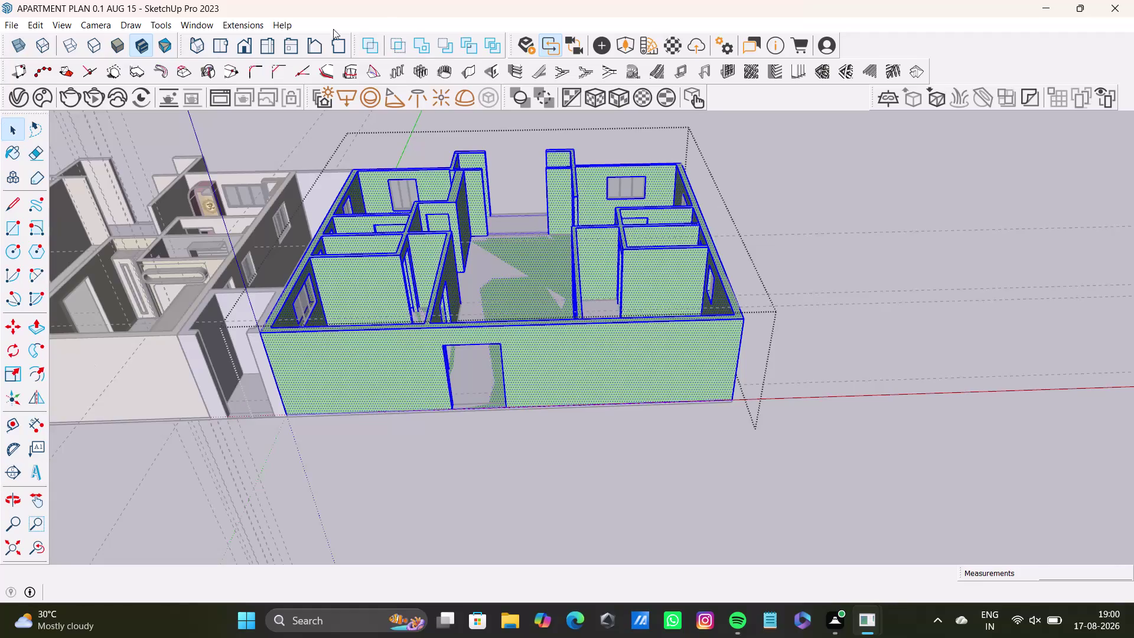
Move the walled duplicate level far right along the red axis, leaving the bare slab behind.
scroll(down, 3)
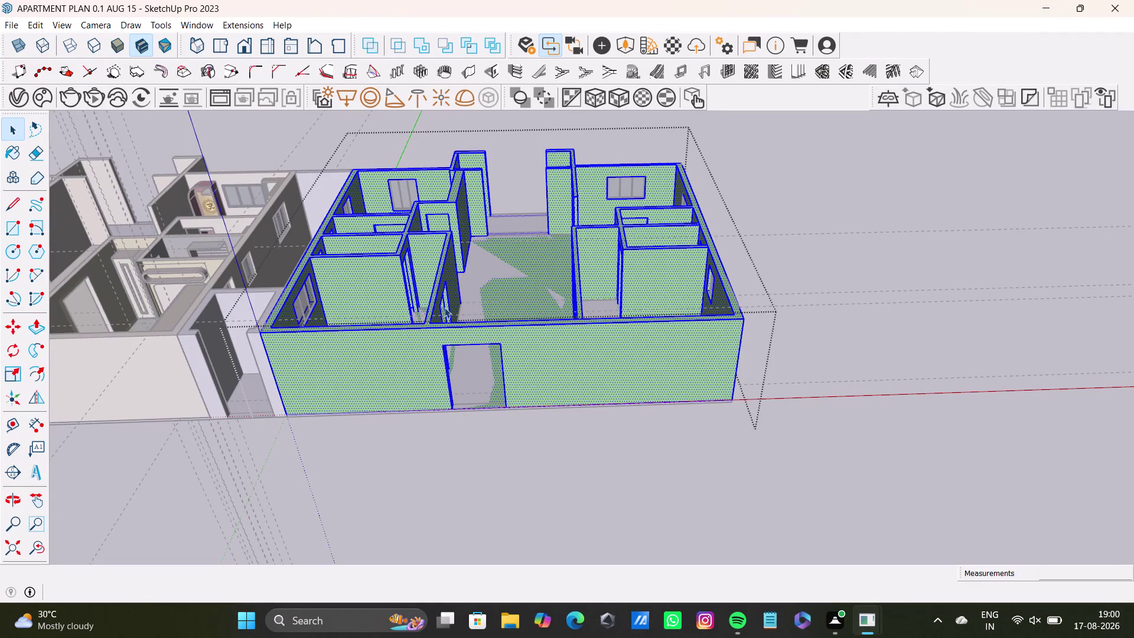
scroll(down, 3)
middle_drag(443, 325, 527, 407)
middle_drag(536, 396, 525, 471)
key(m)
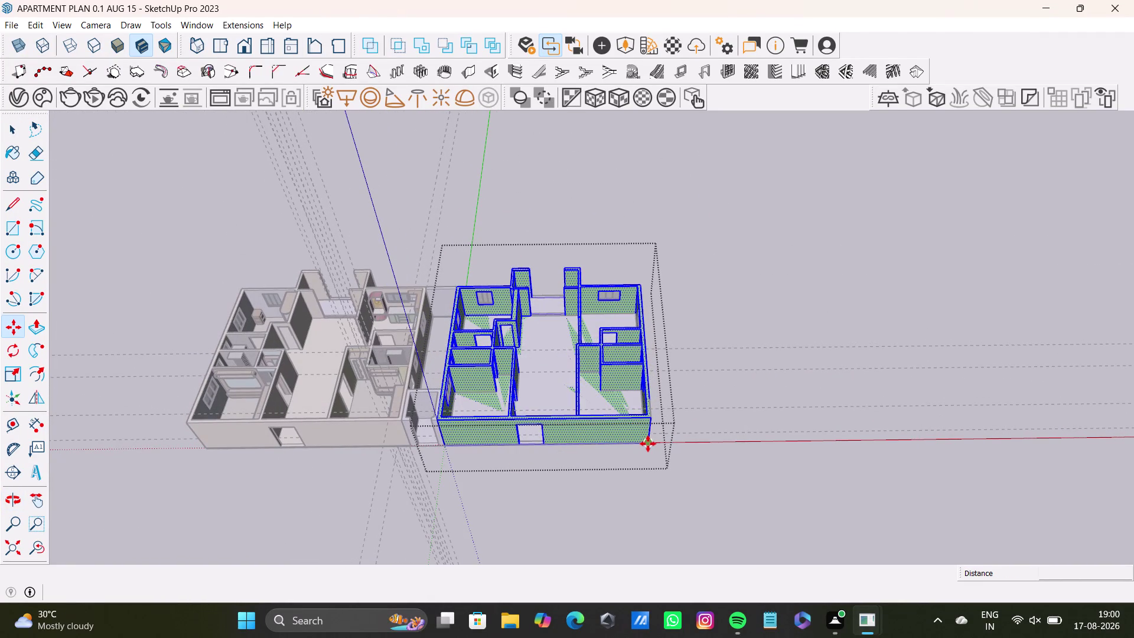
click(648, 443)
click(1023, 425)
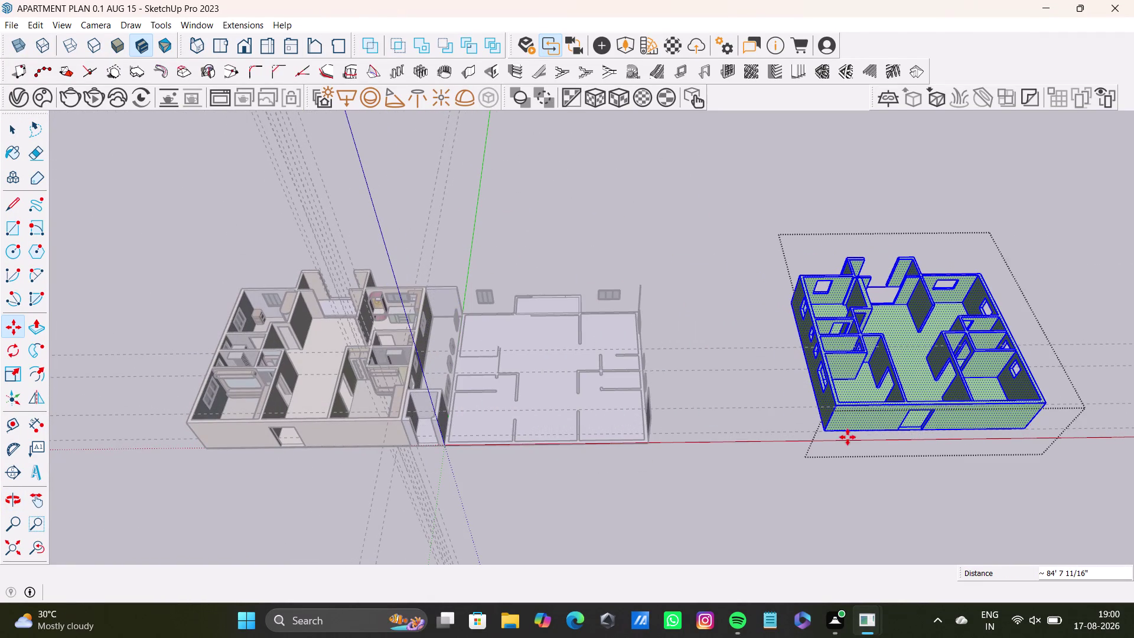
key(space)
scroll(up, 3)
middle_drag(731, 396, 625, 278)
key(space)
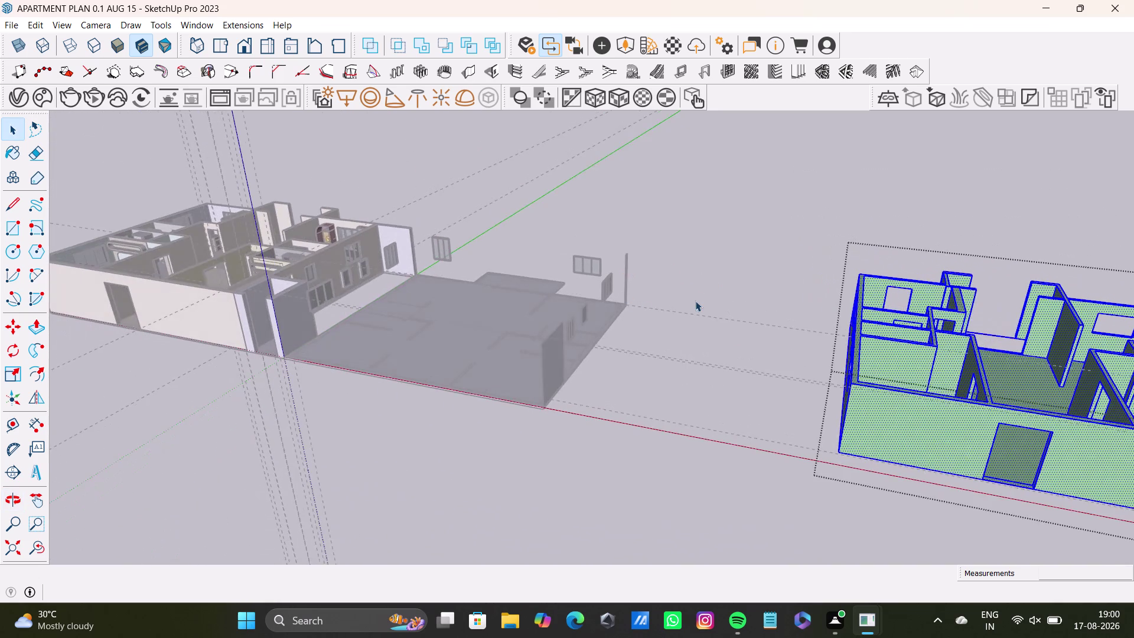
Zoom in on the leftover slab and open its group for editing.
click(695, 301)
scroll(up, 3)
middle_drag(648, 360, 783, 378)
scroll(up, 3)
middle_drag(405, 318, 462, 386)
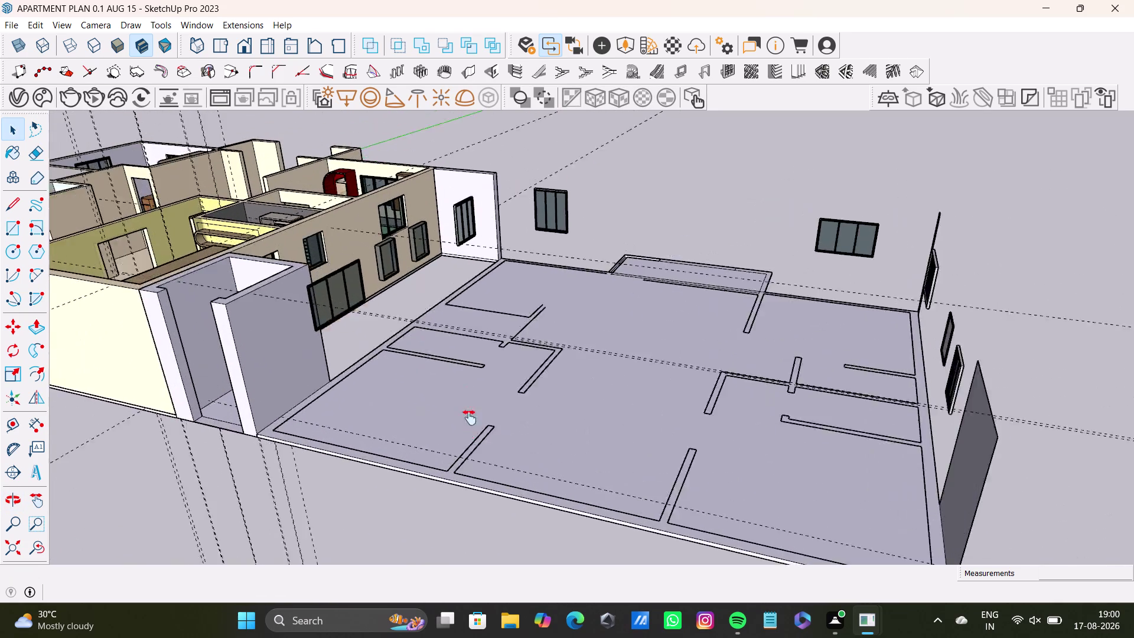
middle_drag(462, 386, 472, 438)
click(359, 364)
double_click(359, 363)
double_click(359, 363)
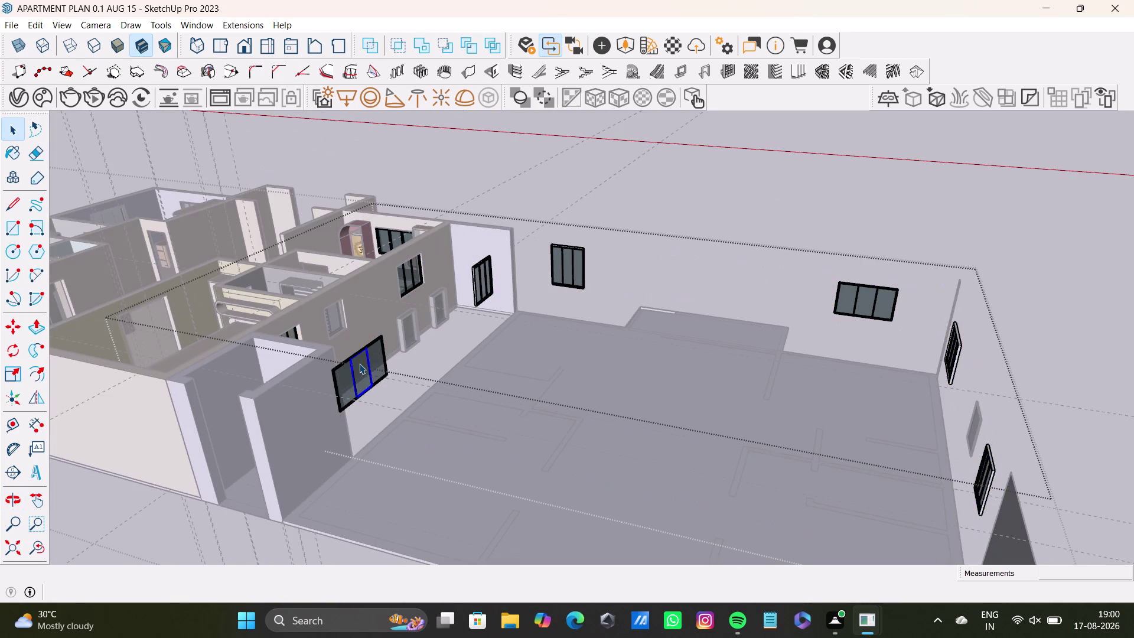
Window-select the stray windows along the wall, including a second stray window.
drag(335, 348, 412, 418)
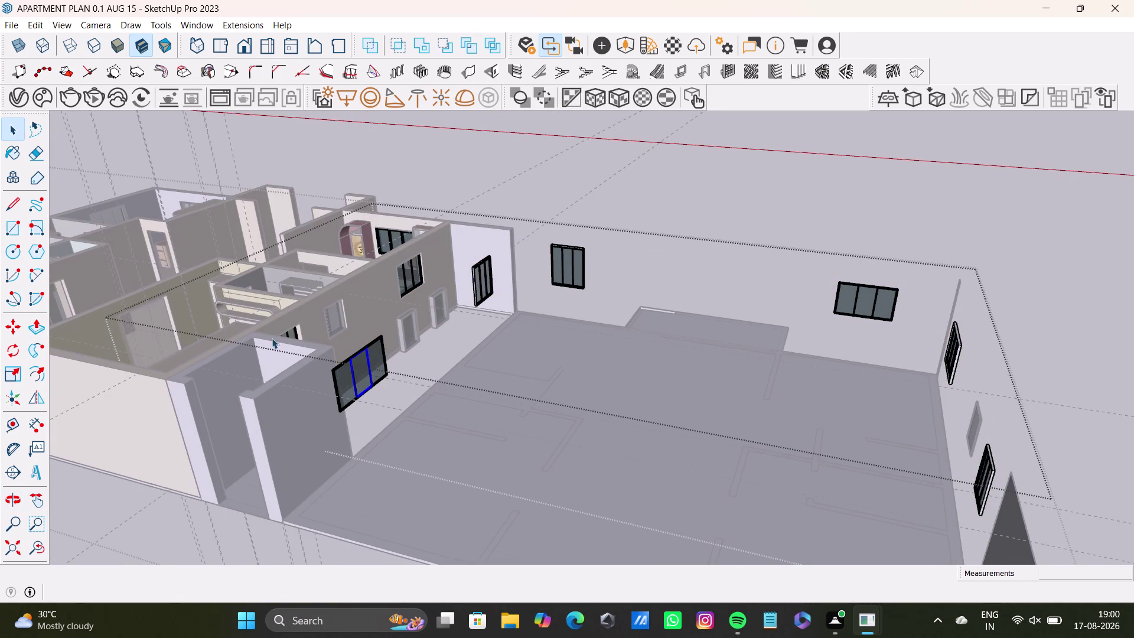
drag(273, 337, 488, 455)
scroll(up, 3)
middle_drag(484, 395, 274, 460)
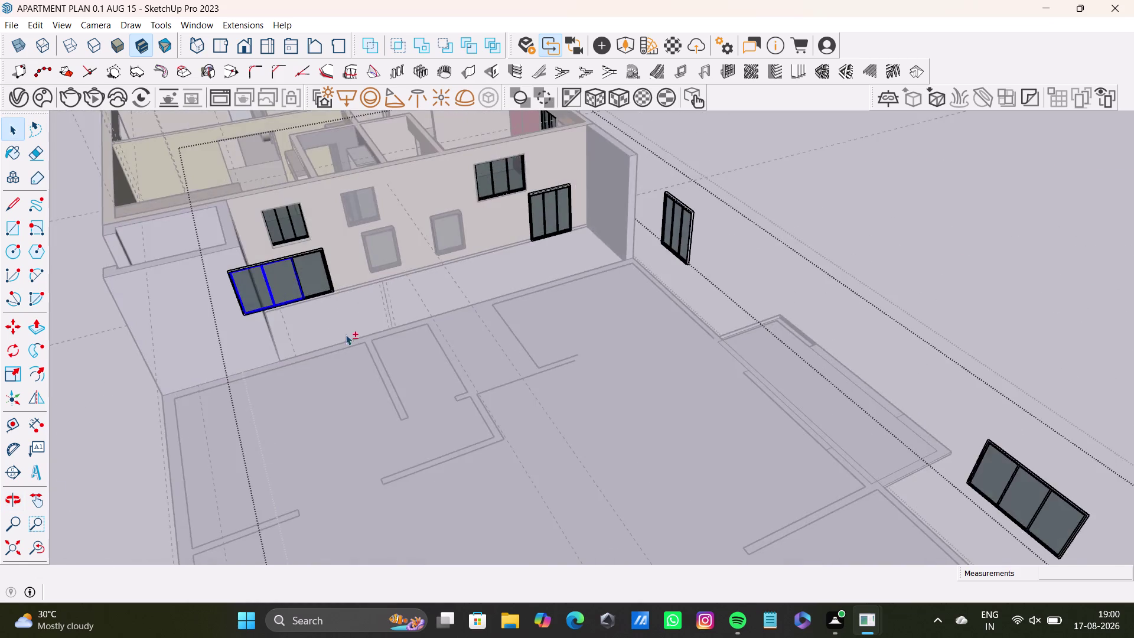
middle_drag(346, 334, 449, 428)
middle_drag(481, 441, 329, 437)
drag(236, 258, 431, 408)
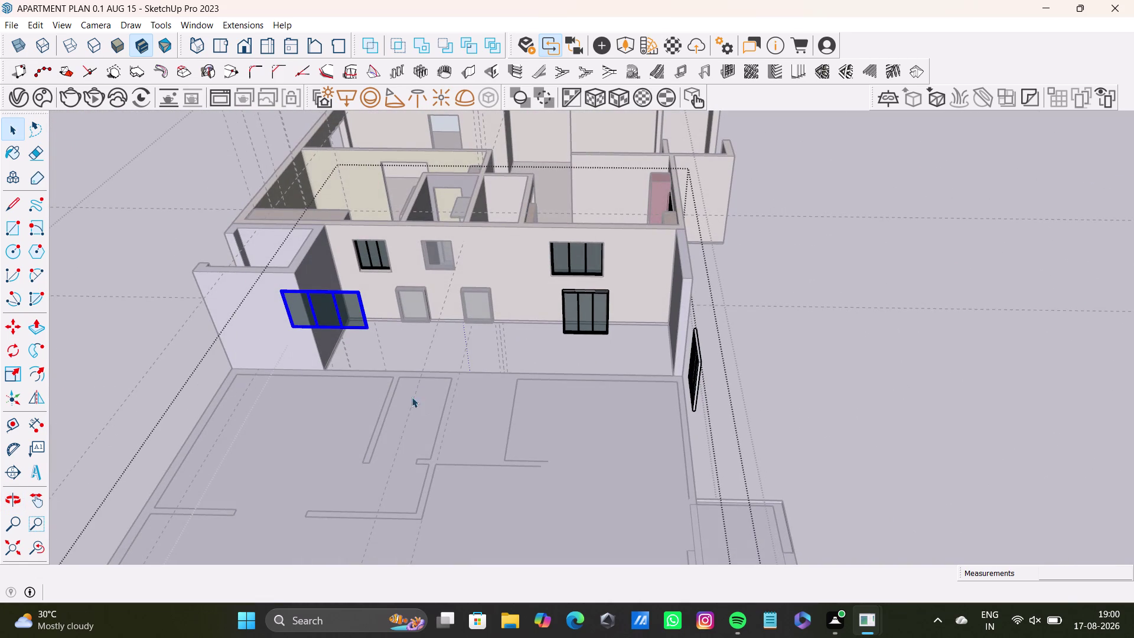
scroll(up, 3)
drag(559, 270, 725, 423)
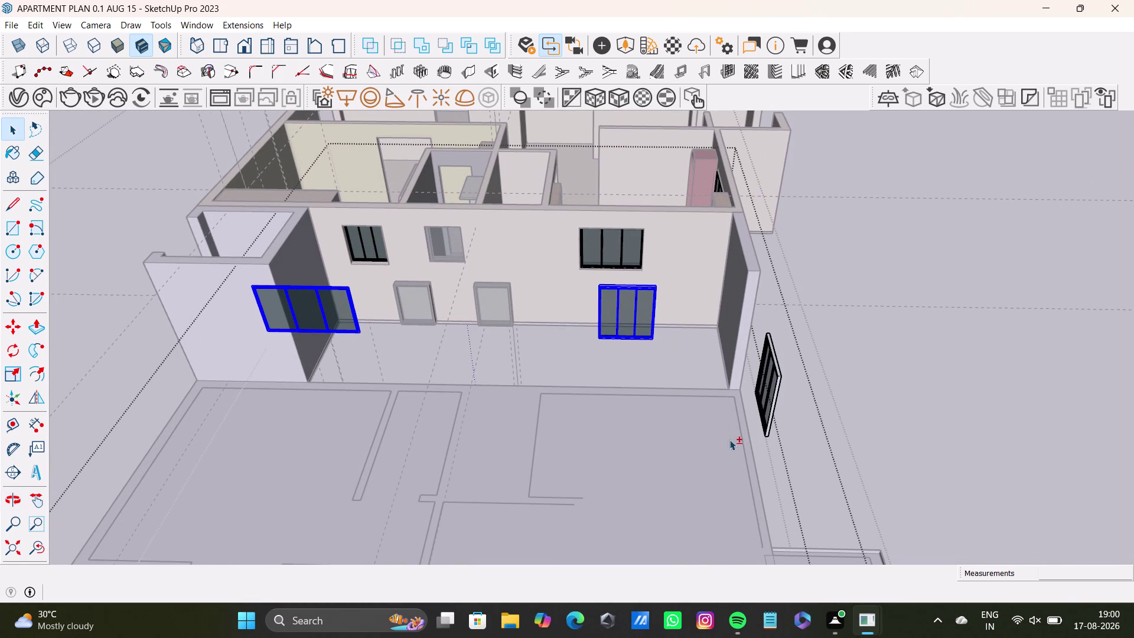
Add the windows along the slab's side edge and far corner to the selection.
middle_drag(692, 475, 958, 497)
middle_drag(826, 418, 652, 528)
drag(643, 313, 659, 400)
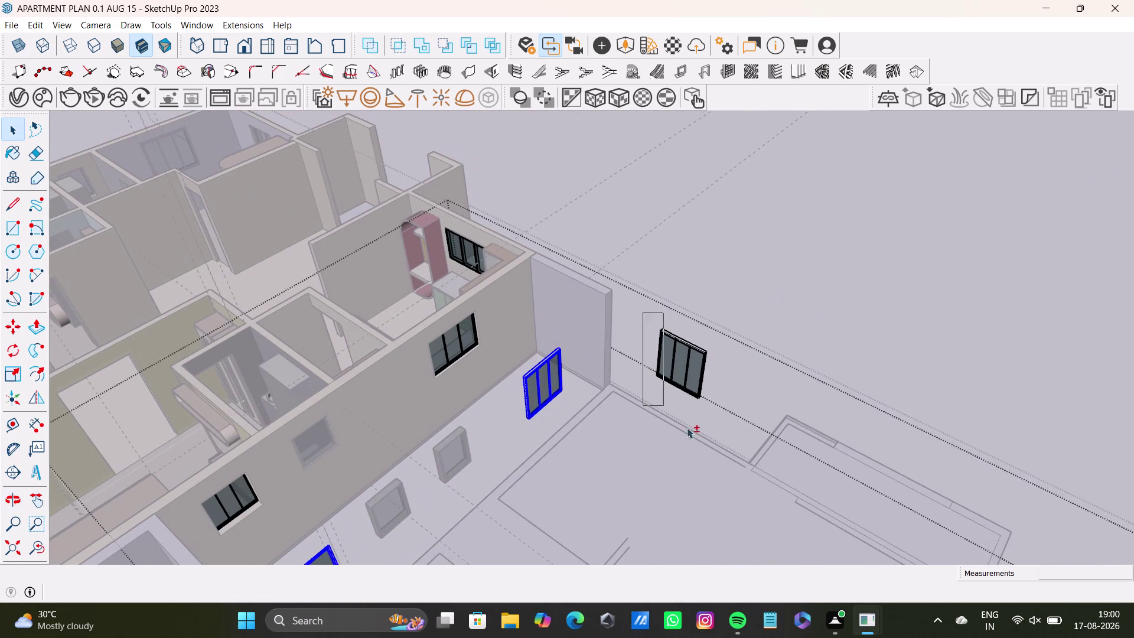
drag(659, 400, 759, 466)
middle_drag(671, 435, 669, 334)
scroll(down, 3)
middle_drag(671, 367, 478, 315)
middle_drag(468, 348, 728, 442)
scroll(up, 3)
middle_drag(781, 368, 667, 371)
drag(632, 257, 808, 393)
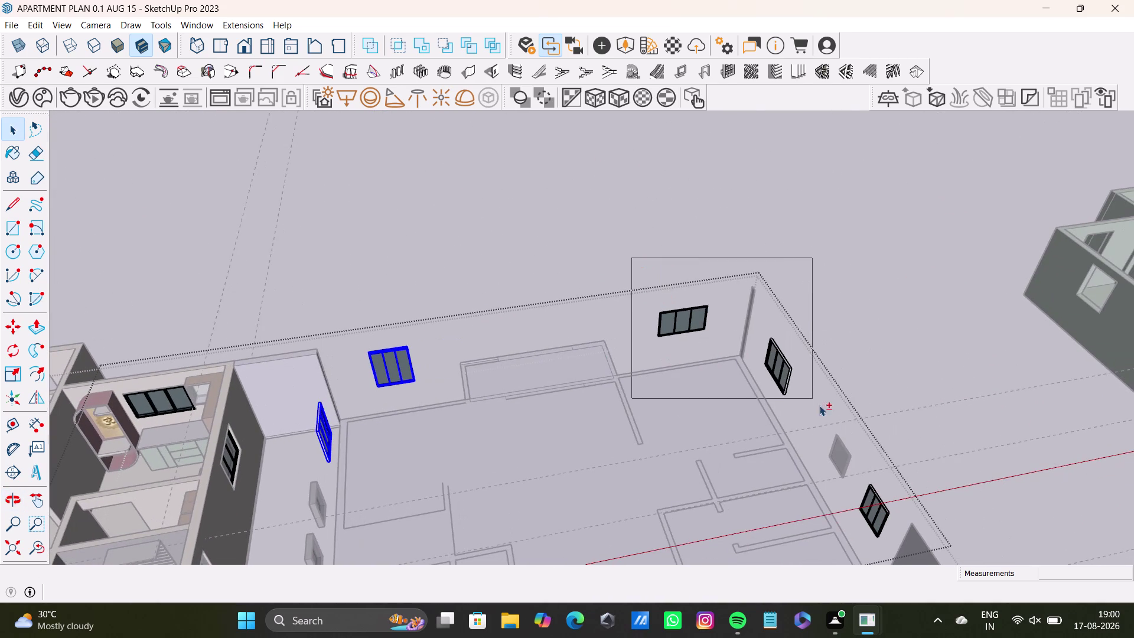
drag(808, 393, 837, 443)
Add the window near the right wall panel and delete all selected windows.
scroll(up, 3)
middle_drag(785, 413, 633, 276)
scroll(down, 3)
drag(654, 294, 755, 400)
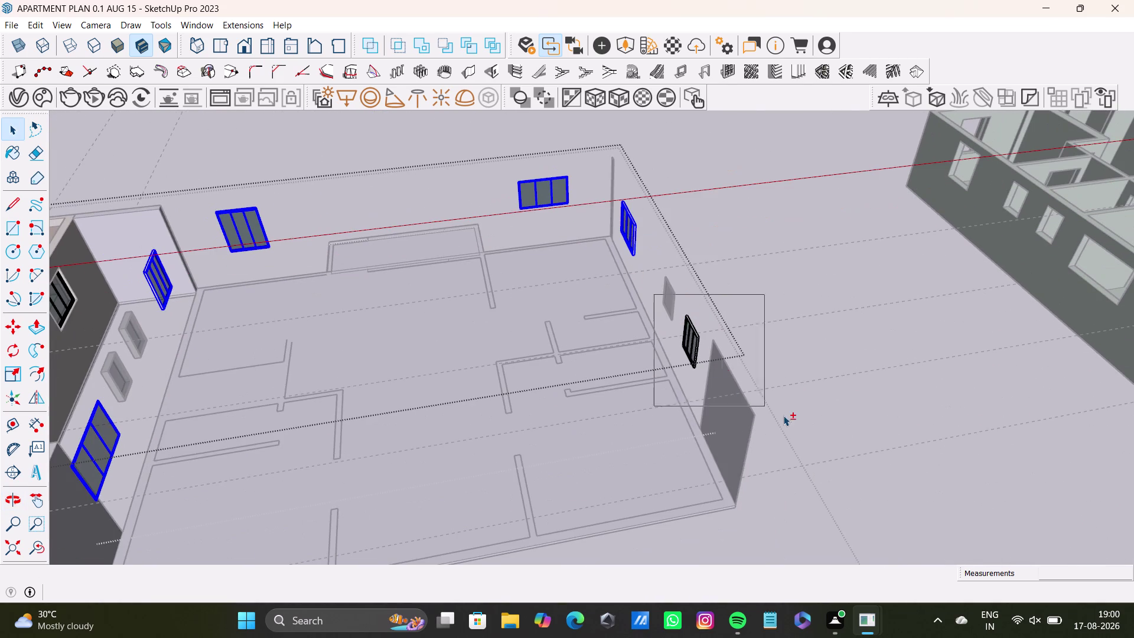
drag(755, 401, 783, 415)
key(Delete)
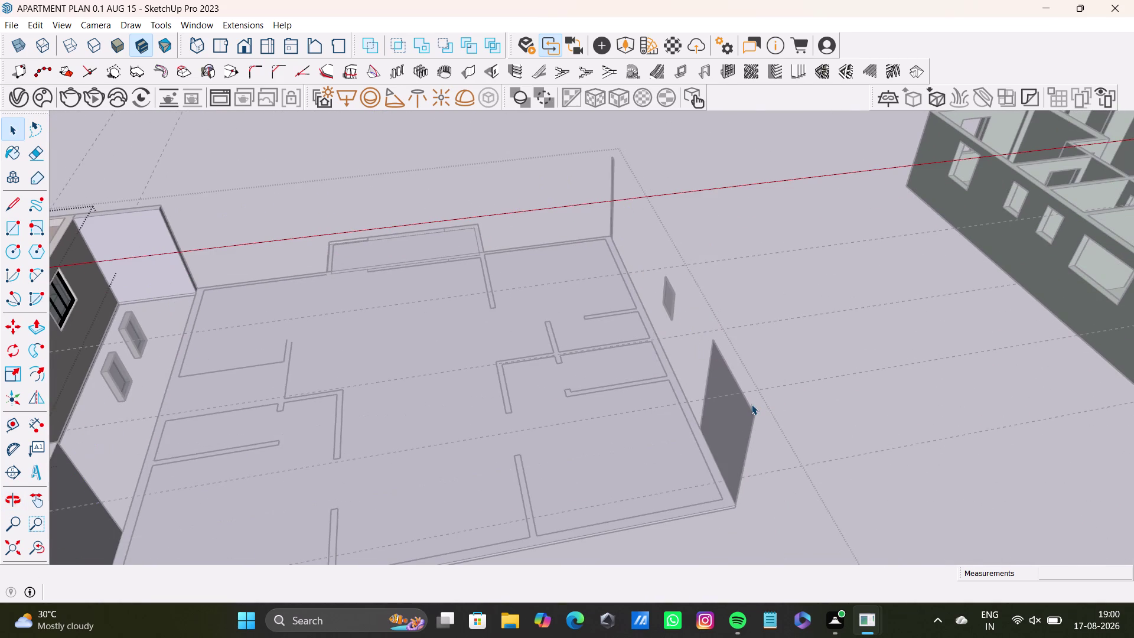
Orbit over the slab toward the back wall where two windows float.
scroll(down, 3)
key(space)
click(769, 338)
middle_drag(743, 391, 566, 434)
scroll(up, 3)
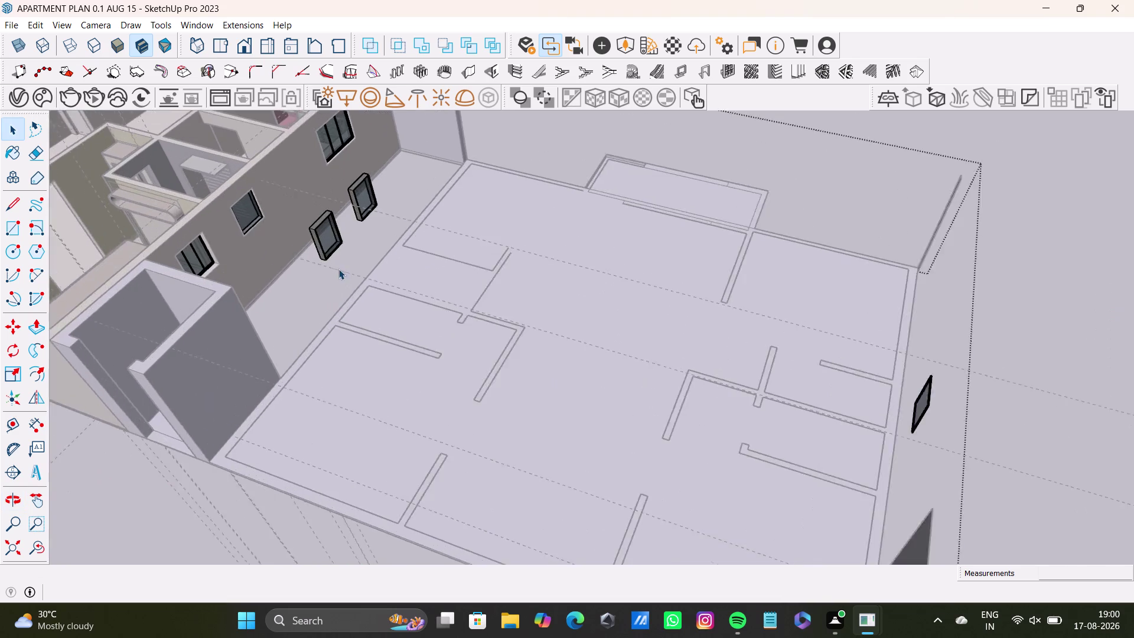
scroll(up, 3)
middle_drag(442, 282, 484, 365)
middle_drag(485, 365, 397, 390)
Select the two floating windows beside the back wall and delete them.
drag(352, 224, 347, 236)
middle_drag(431, 313, 431, 315)
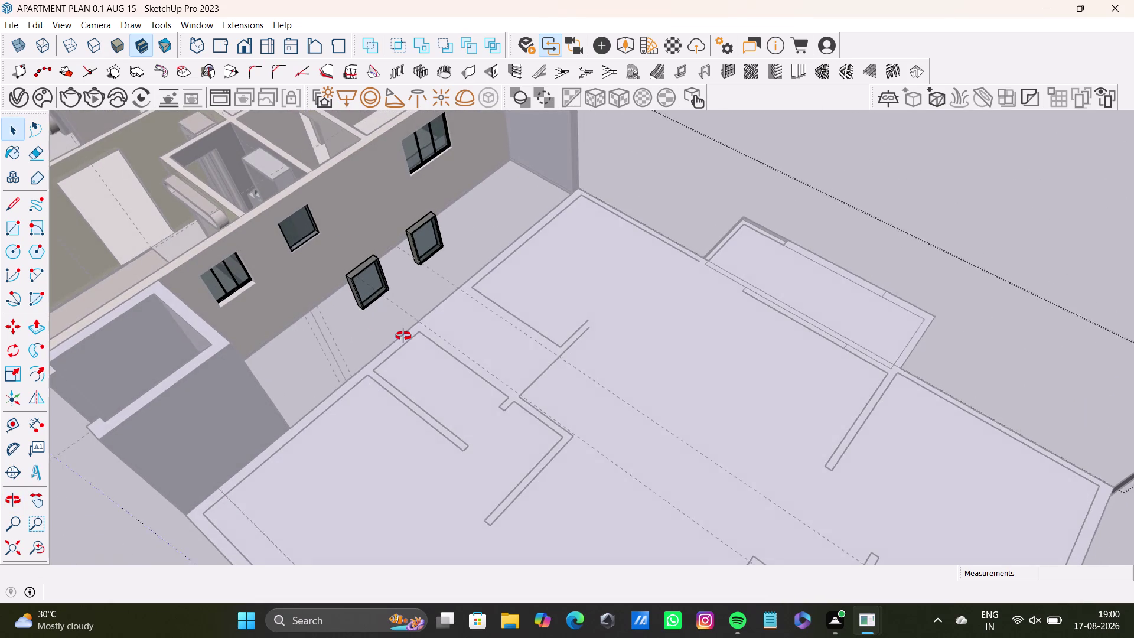
middle_drag(431, 315, 257, 298)
drag(321, 132, 563, 279)
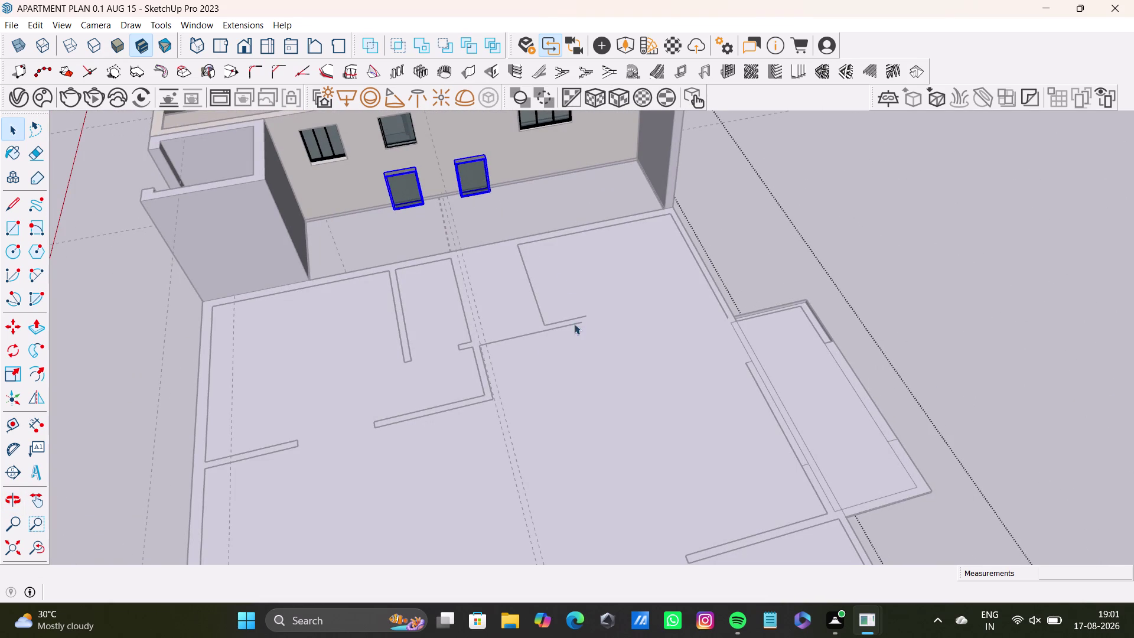
middle_drag(536, 346, 831, 380)
key(Delete)
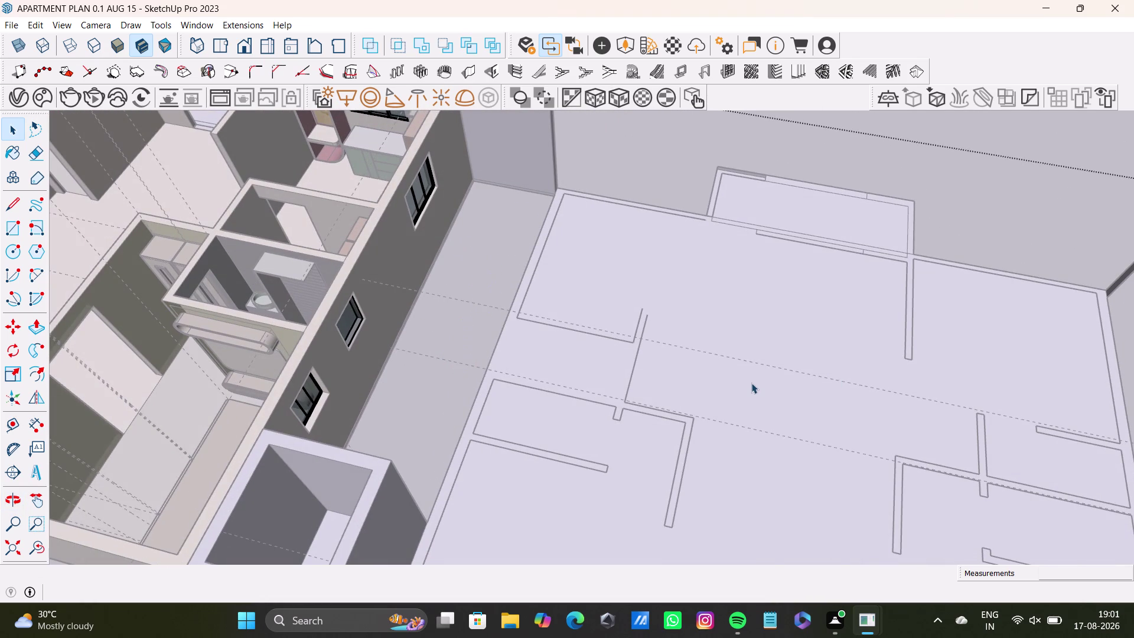
Zoom out to survey the whole slab and the remaining wall panels.
scroll(down, 3)
key(space)
click(734, 208)
scroll(up, 3)
middle_drag(719, 287, 573, 242)
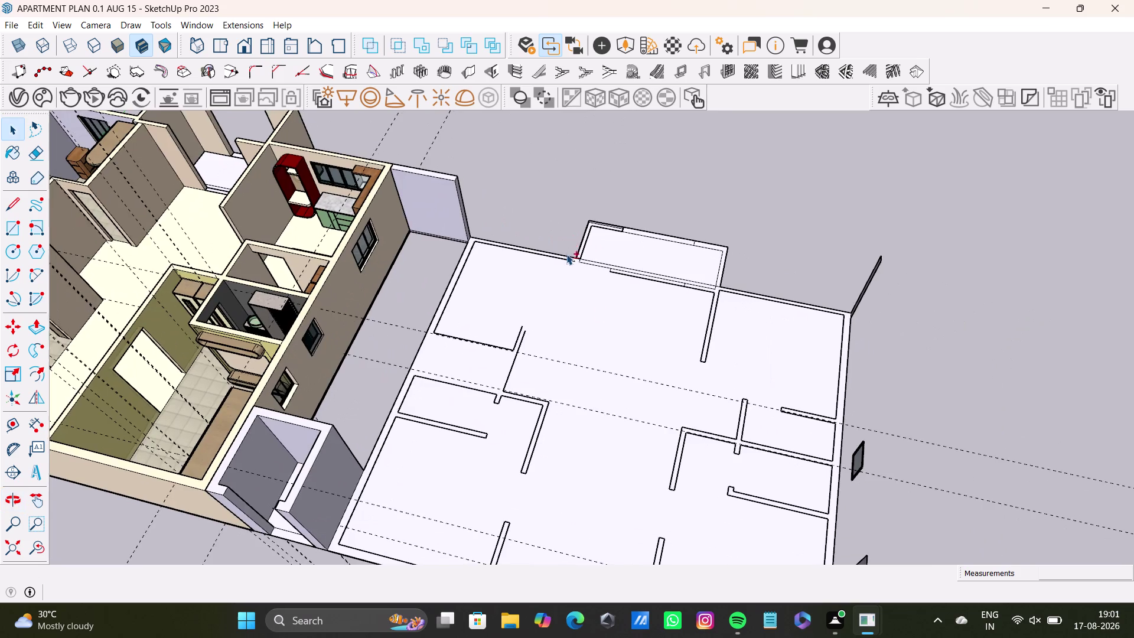
scroll(down, 3)
scroll(up, 3)
middle_drag(775, 326, 494, 246)
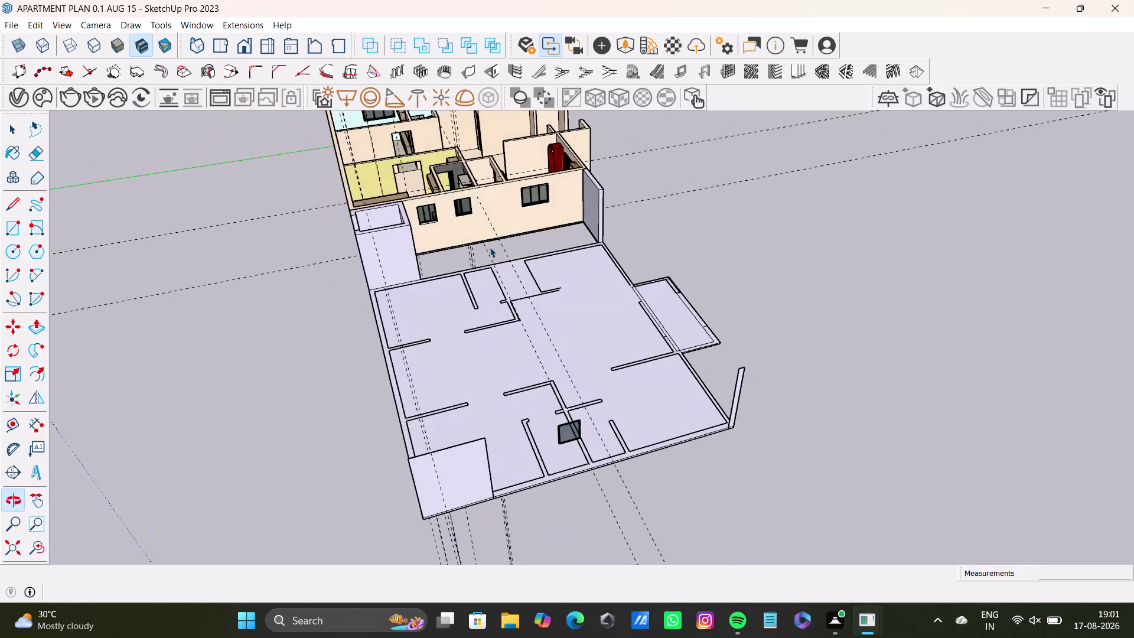
scroll(up, 3)
middle_drag(636, 431, 590, 380)
drag(448, 277, 657, 458)
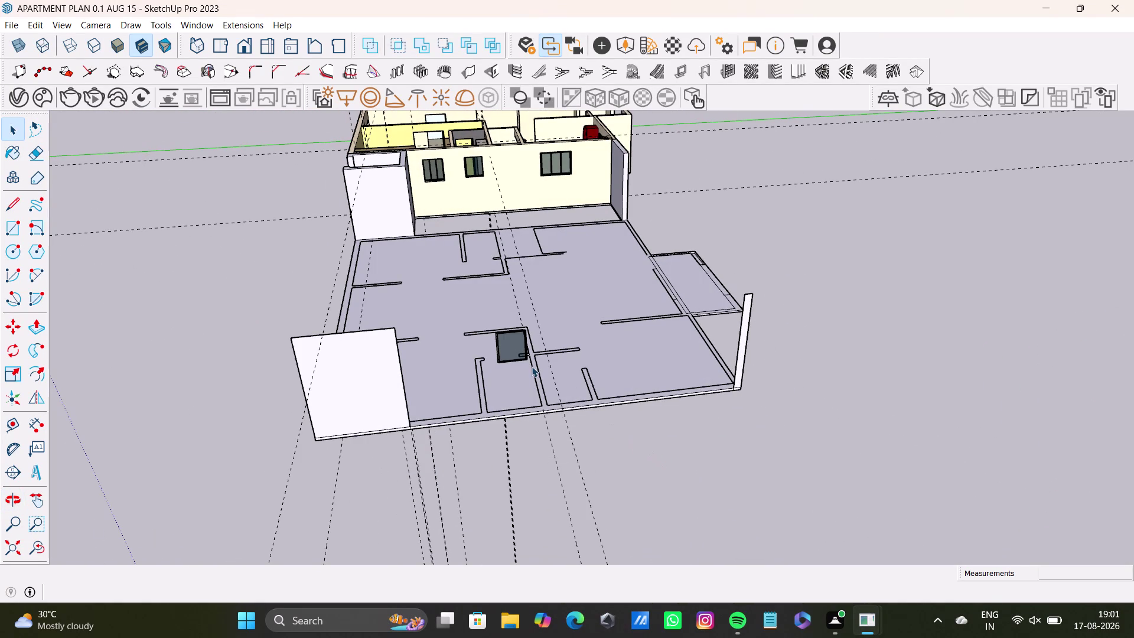
drag(477, 295, 577, 398)
middle_drag(568, 395, 755, 414)
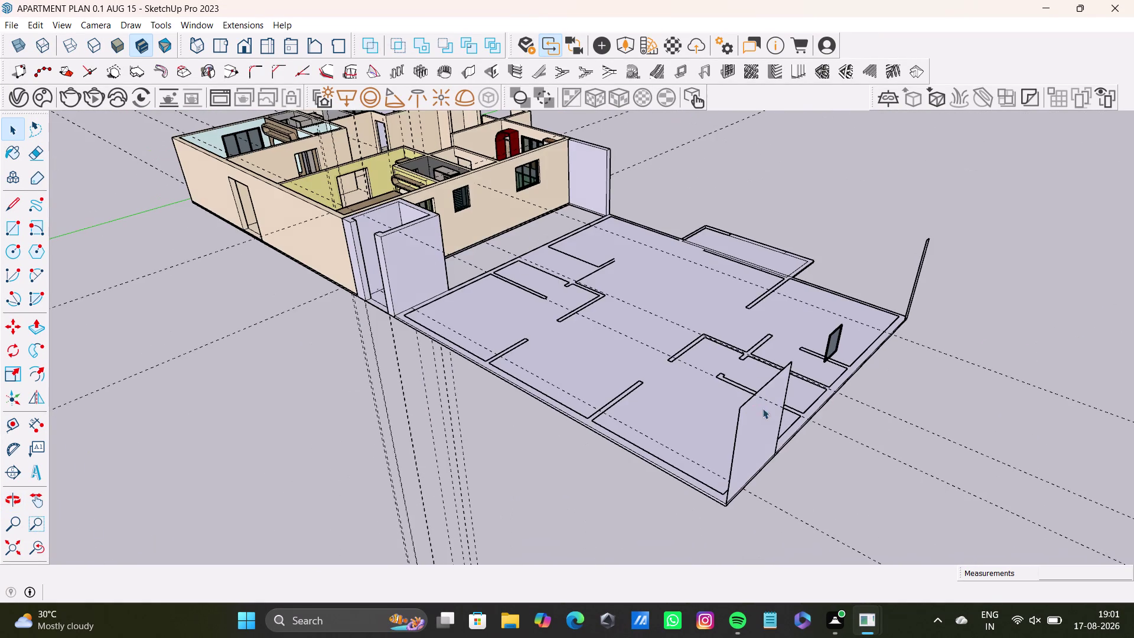
Reselect the duplicated slab group and view both levels side by side, then zoom in.
key(space)
click(1000, 389)
scroll(up, 3)
drag(780, 281, 867, 365)
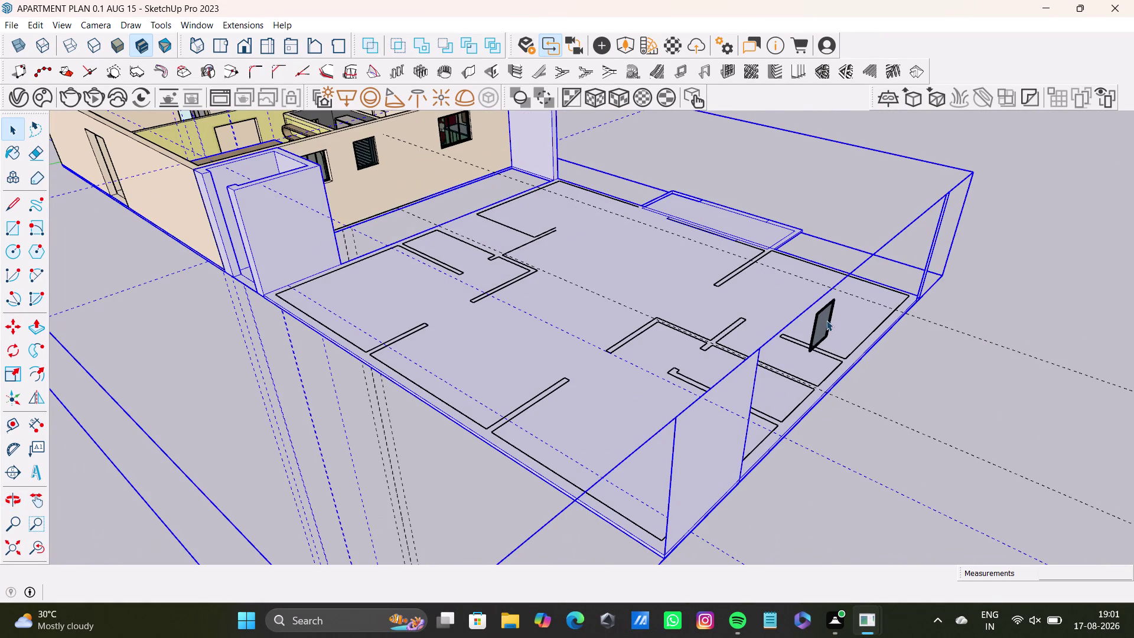
middle_drag(654, 406, 806, 513)
scroll(down, 3)
scroll(up, 3)
scroll(down, 3)
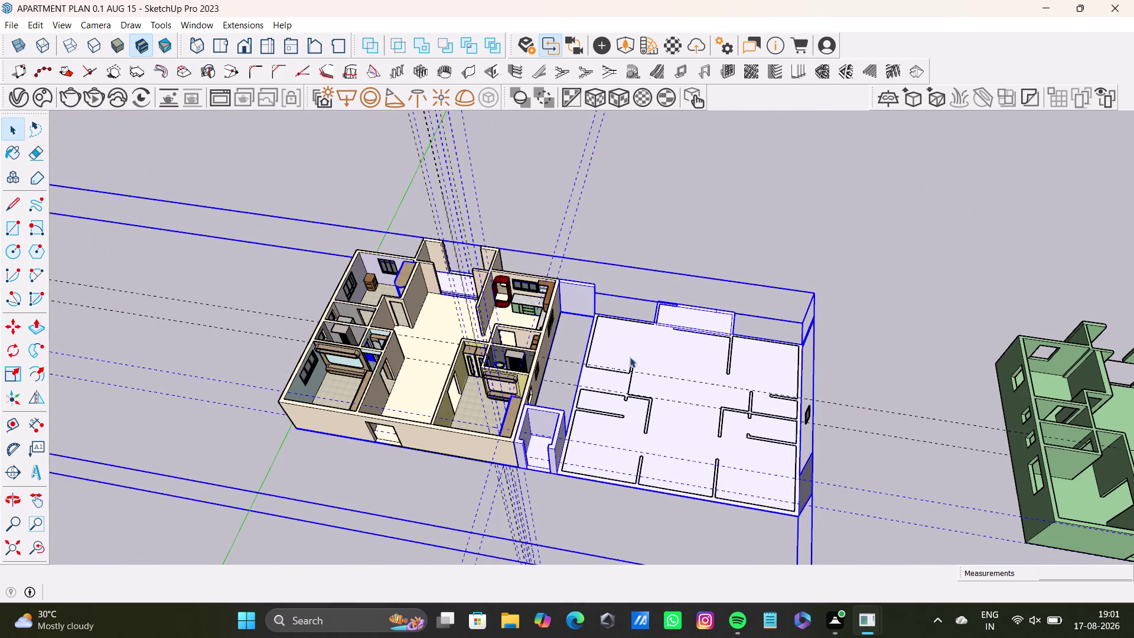
key(space)
click(633, 240)
scroll(up, 3)
middle_drag(627, 340, 598, 245)
Select pieces of the slab's floor face and edges and delete stray geometry.
triple_click(622, 264)
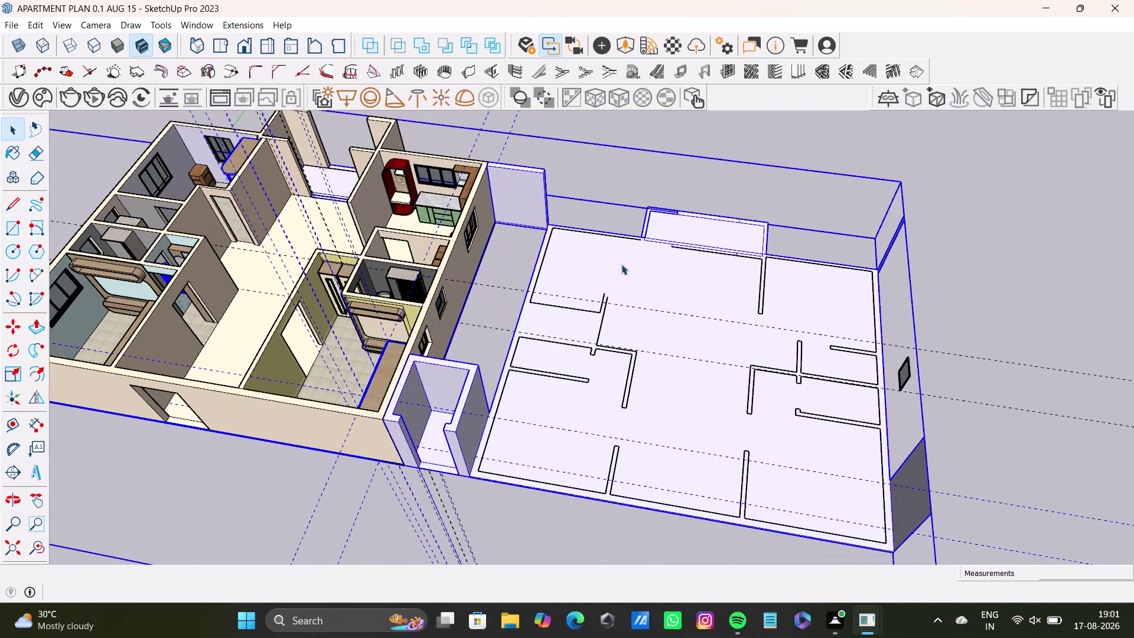
click(621, 264)
double_click(622, 273)
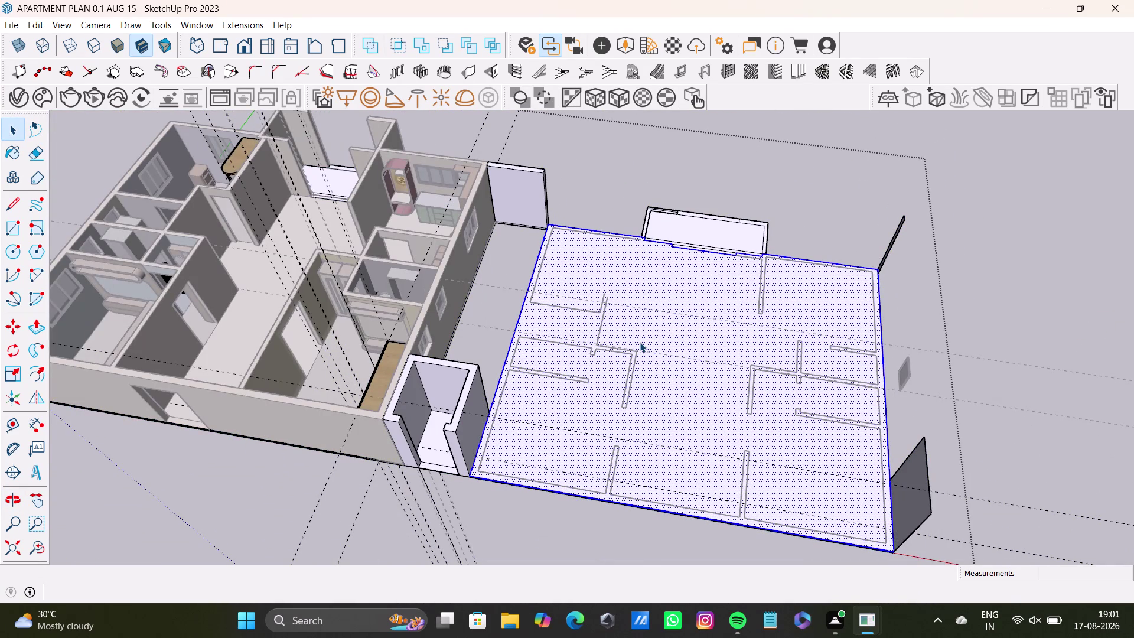
key(Delete)
click(639, 342)
click(667, 305)
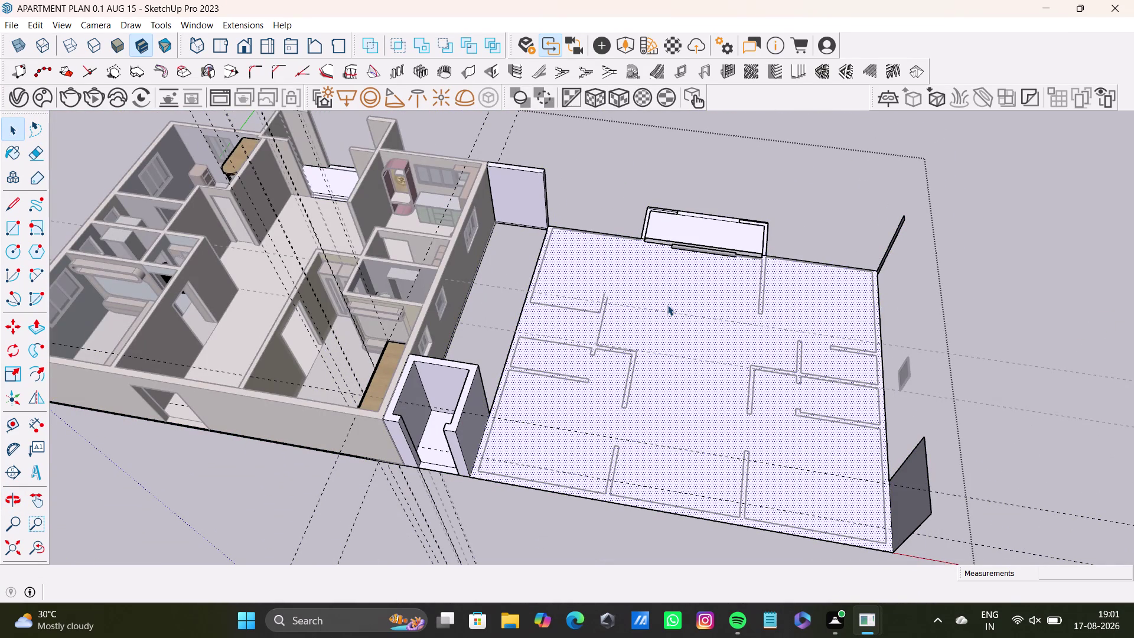
key(Delete)
key(Delete)
Delete the leftover back-wall window and the stray back-right wall edges.
click(665, 196)
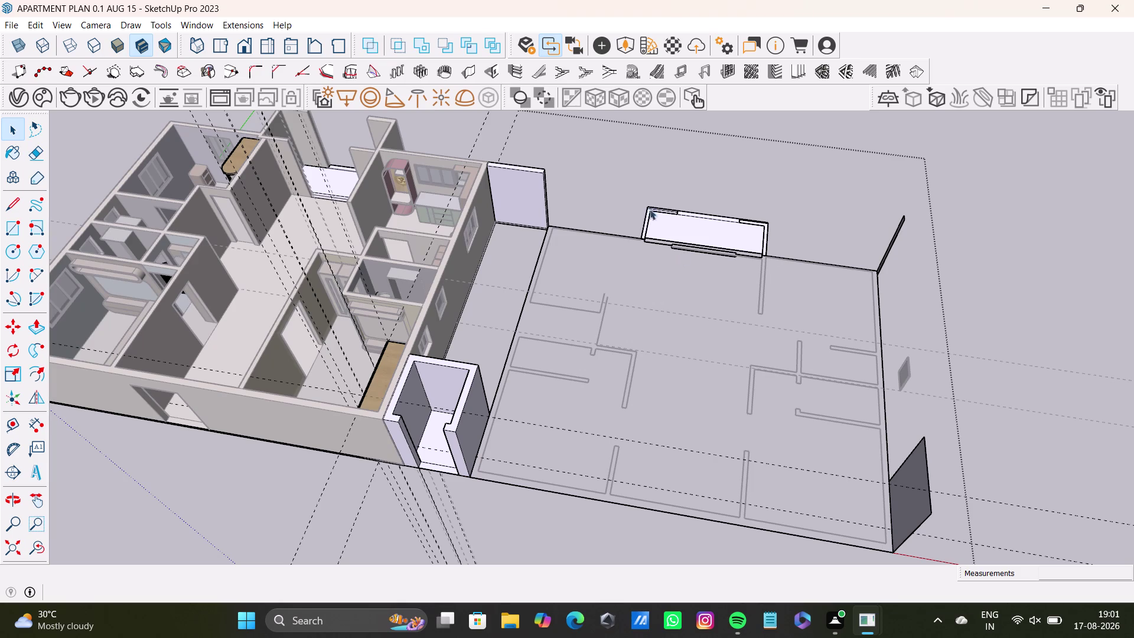
drag(581, 145, 848, 363)
key(Delete)
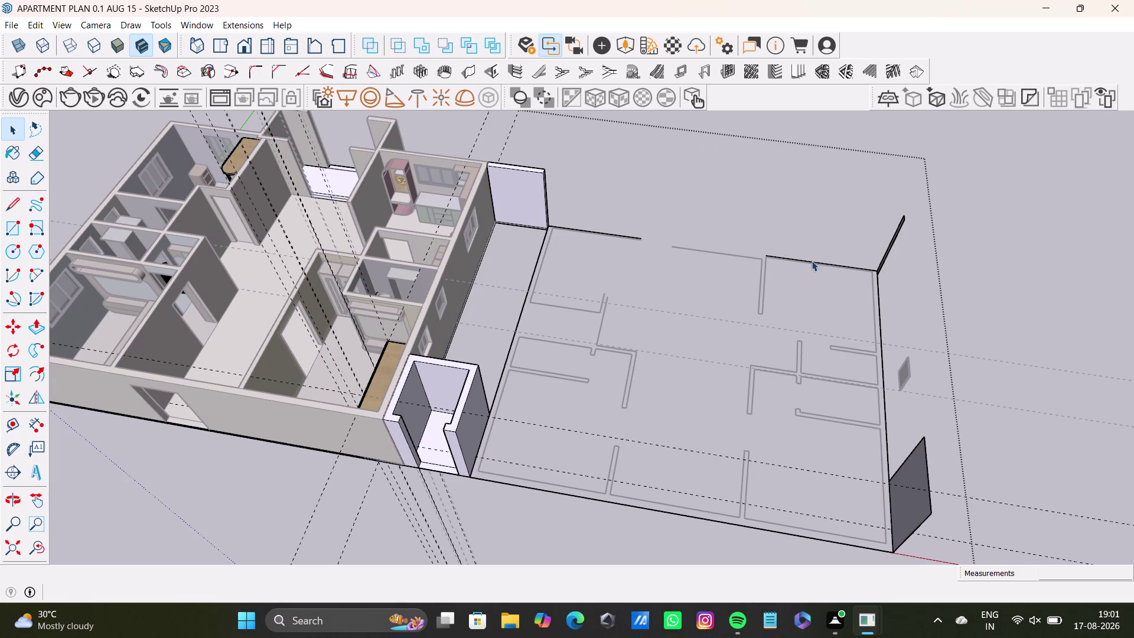
click(811, 261)
key(Delete)
drag(876, 209, 932, 353)
key(Delete)
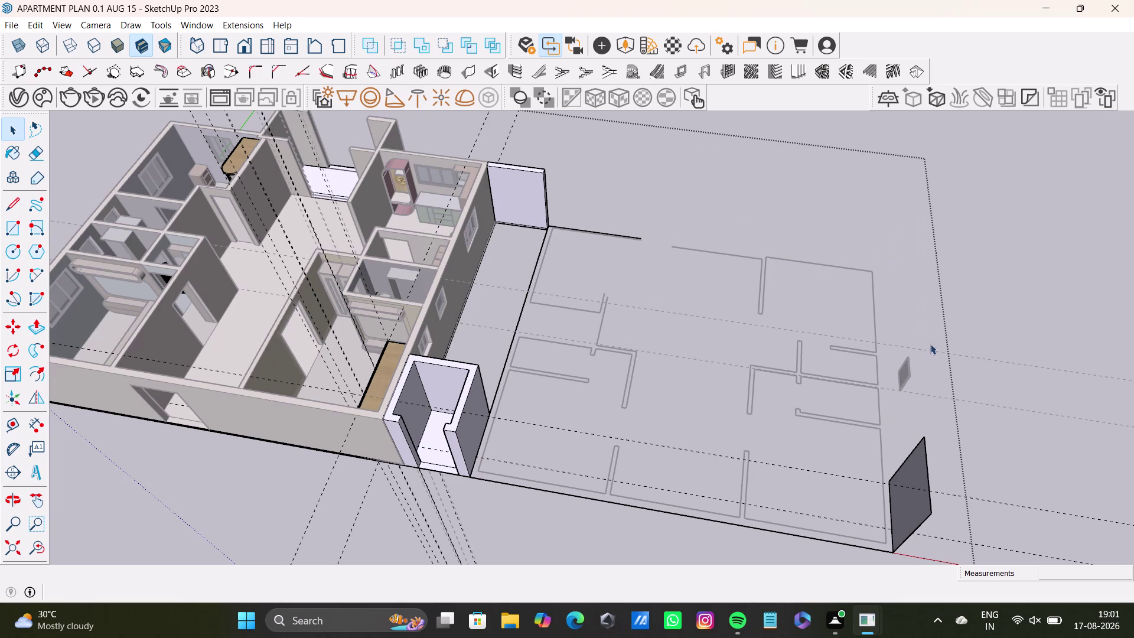
Orbit out to see both levels, then zoom back in on the duplicated level.
middle_drag(538, 374, 516, 396)
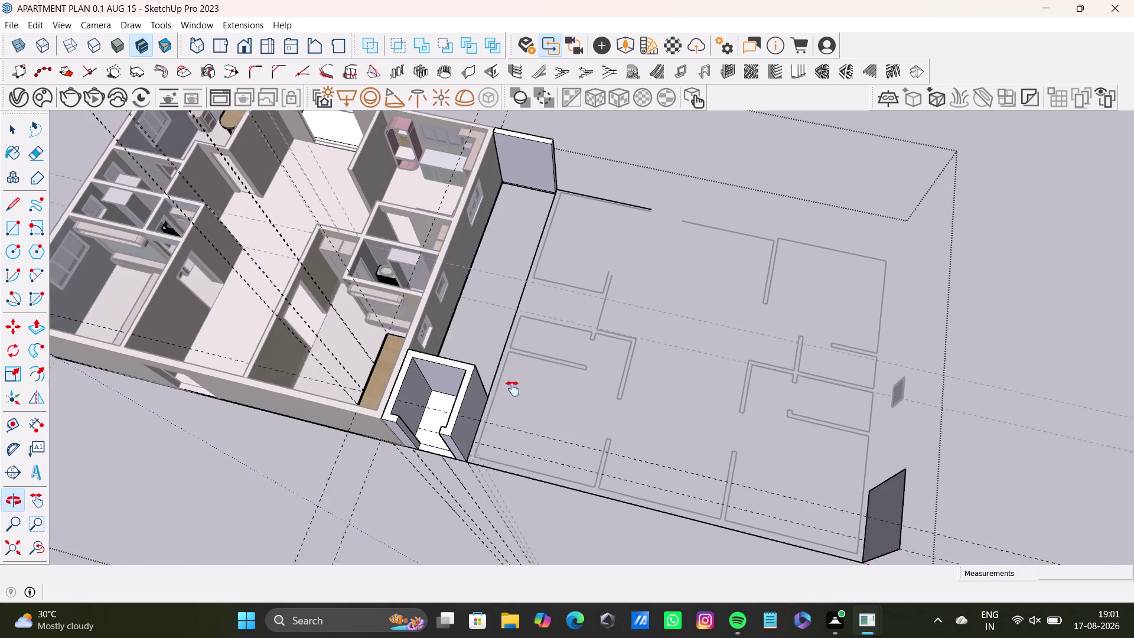
middle_drag(516, 396, 488, 368)
click(467, 309)
click(470, 314)
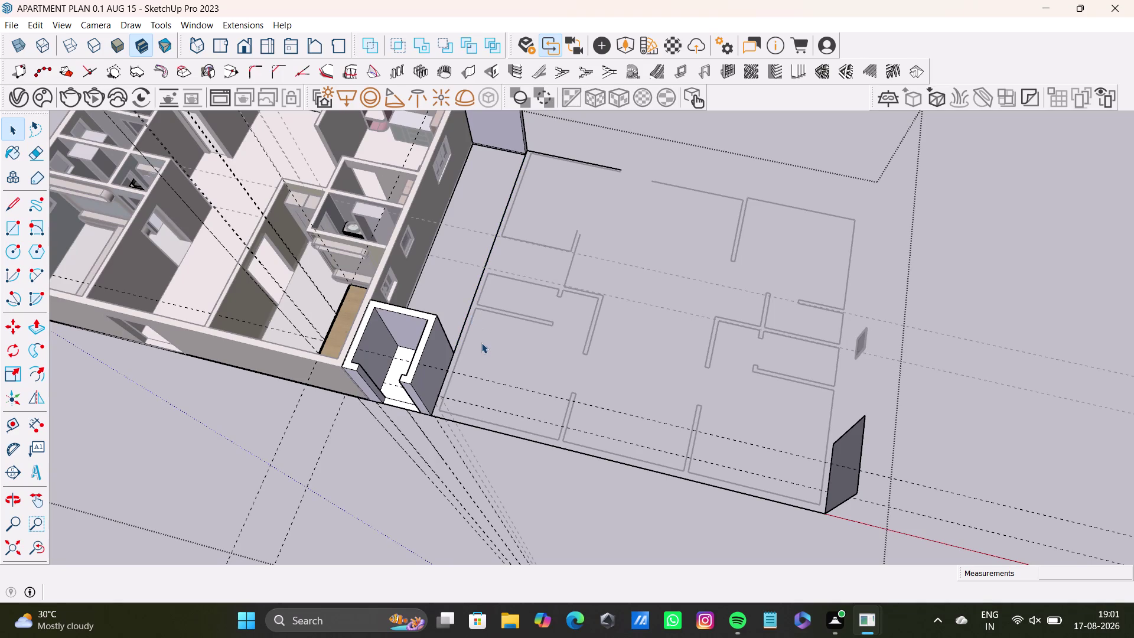
scroll(down, 3)
middle_drag(500, 348, 586, 321)
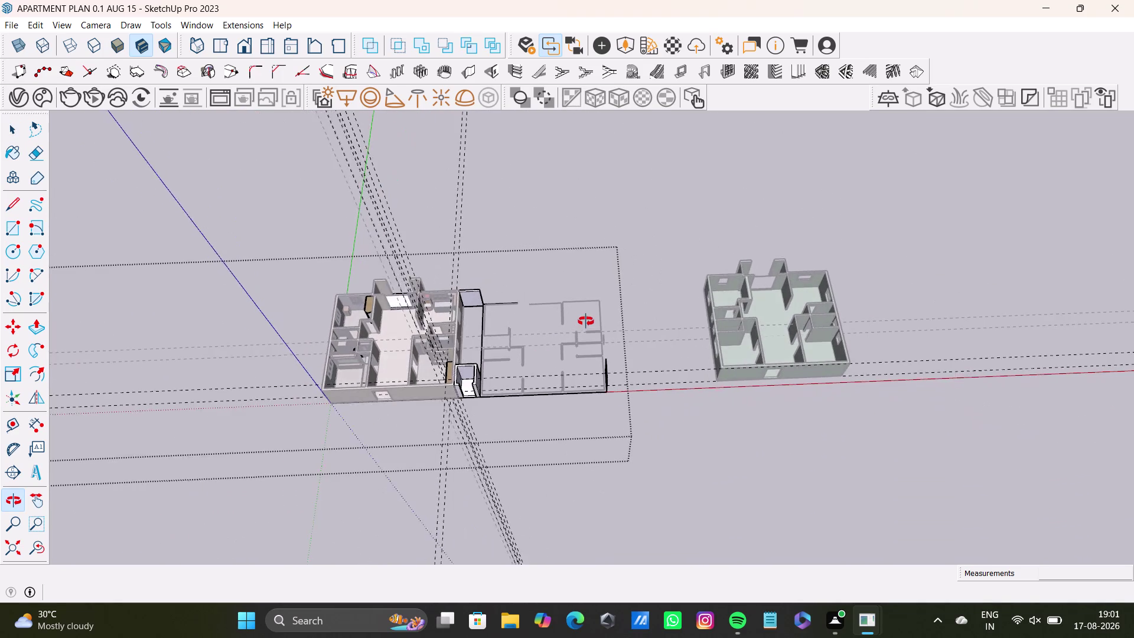
middle_drag(586, 322, 567, 368)
scroll(up, 3)
scroll(up, 3)
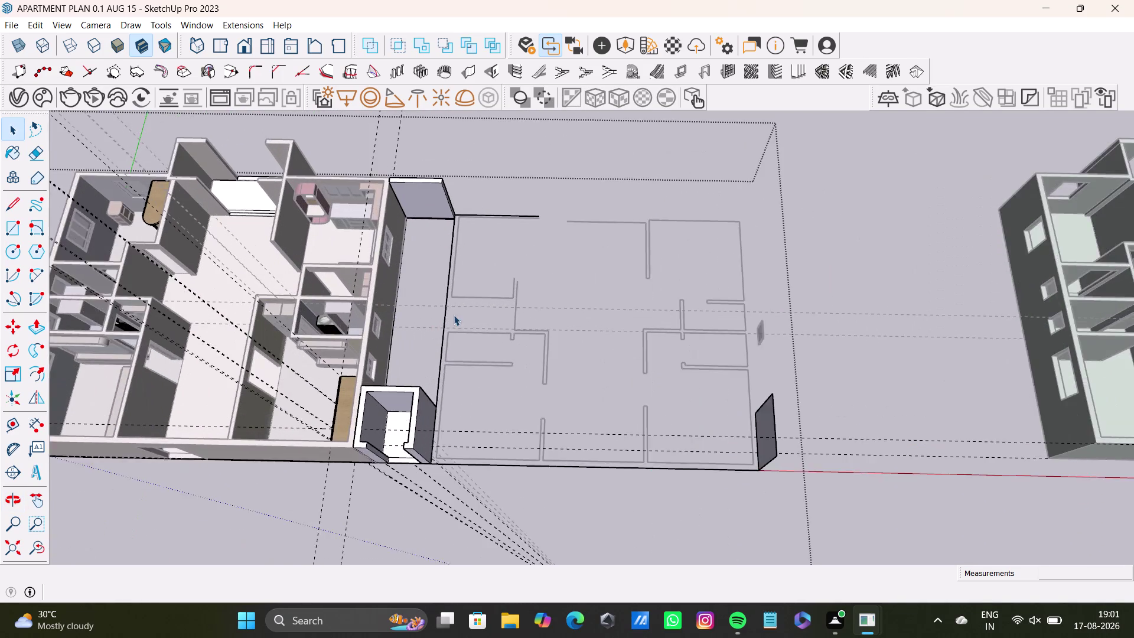
scroll(up, 3)
Delete the slab's left outline edge and short top-left back edge, then exit the group.
click(440, 323)
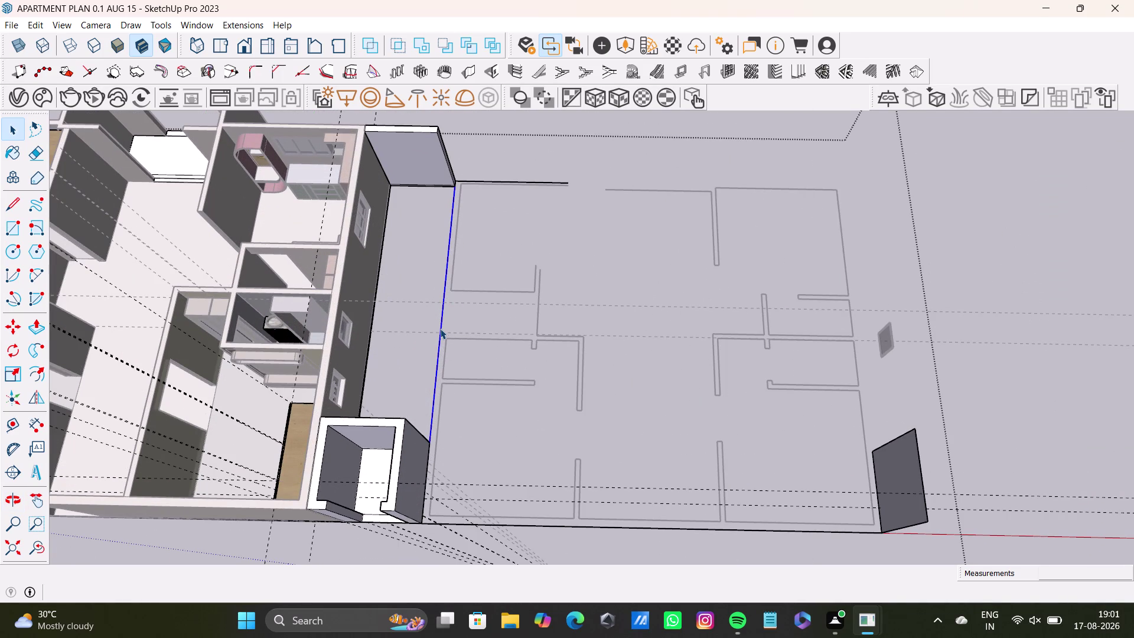
key(Delete)
click(514, 181)
key(Delete)
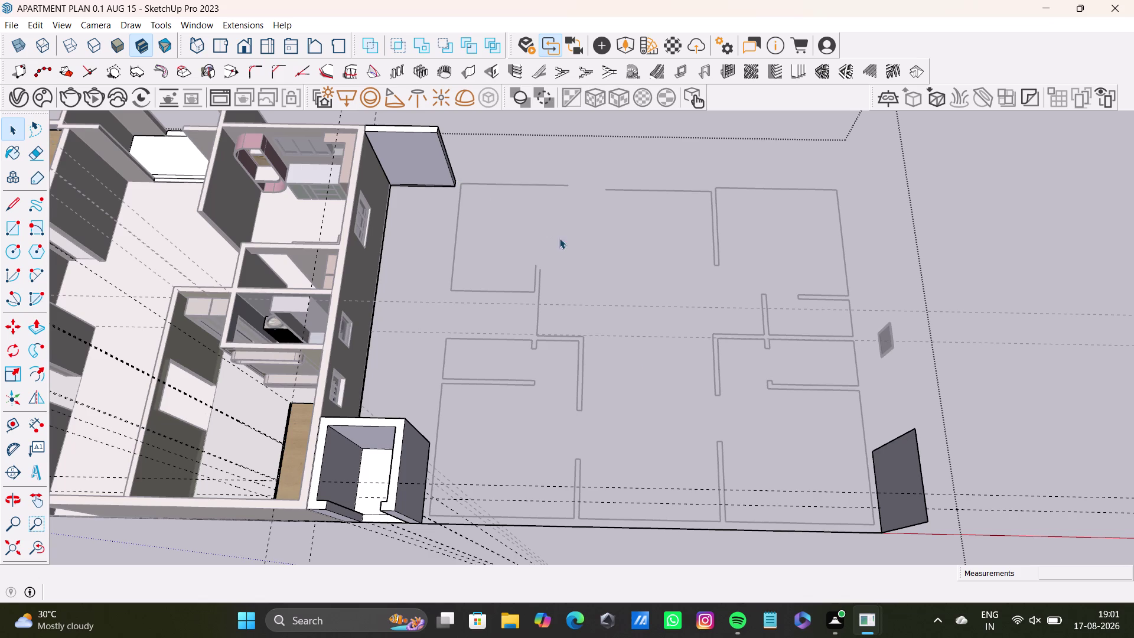
scroll(down, 3)
middle_drag(758, 427, 686, 359)
click(963, 386)
key(space)
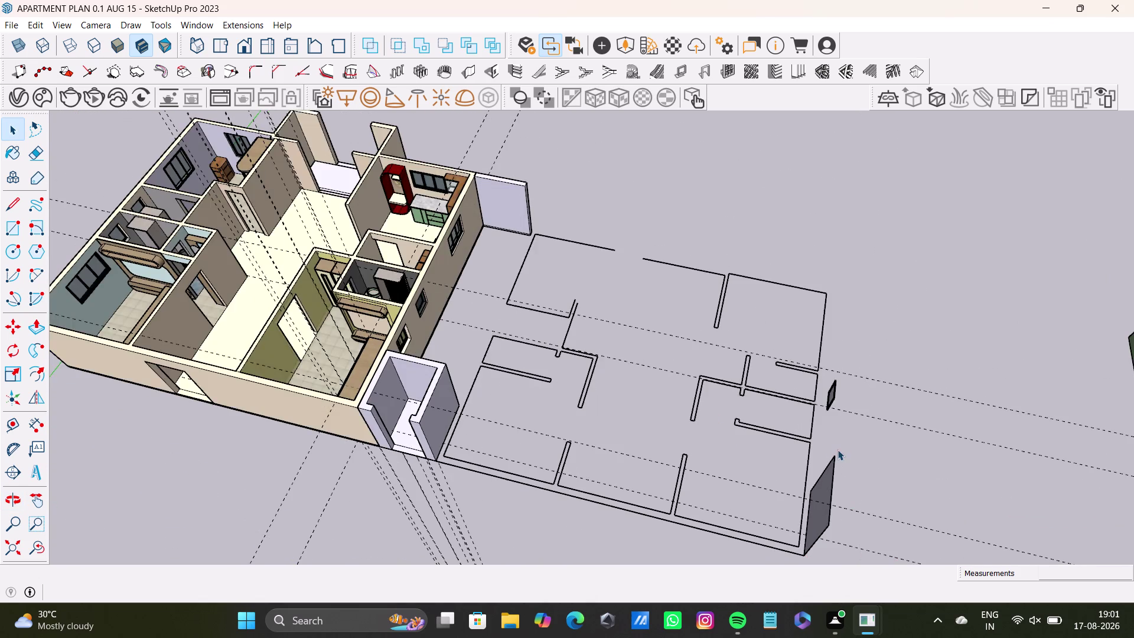
Orbit around the duplicated level, making further selections among its remaining panels.
middle_drag(837, 449, 796, 303)
middle_drag(787, 421, 792, 487)
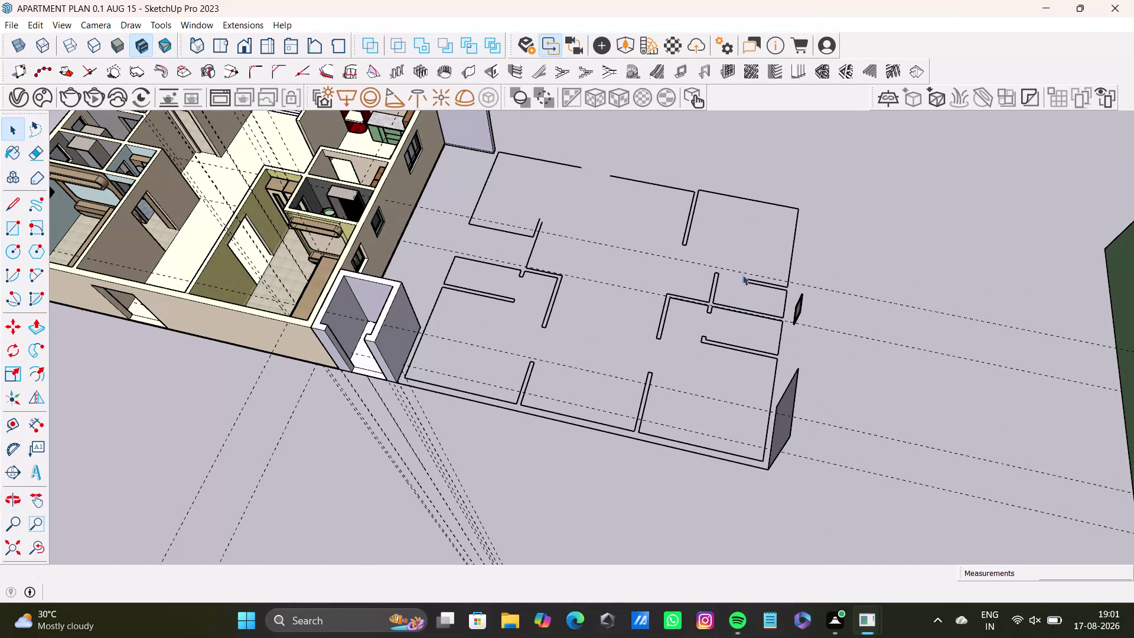
drag(744, 252, 846, 369)
drag(826, 327, 817, 318)
drag(809, 302, 762, 307)
drag(762, 307, 755, 342)
middle_drag(842, 345, 785, 284)
click(863, 185)
key(space)
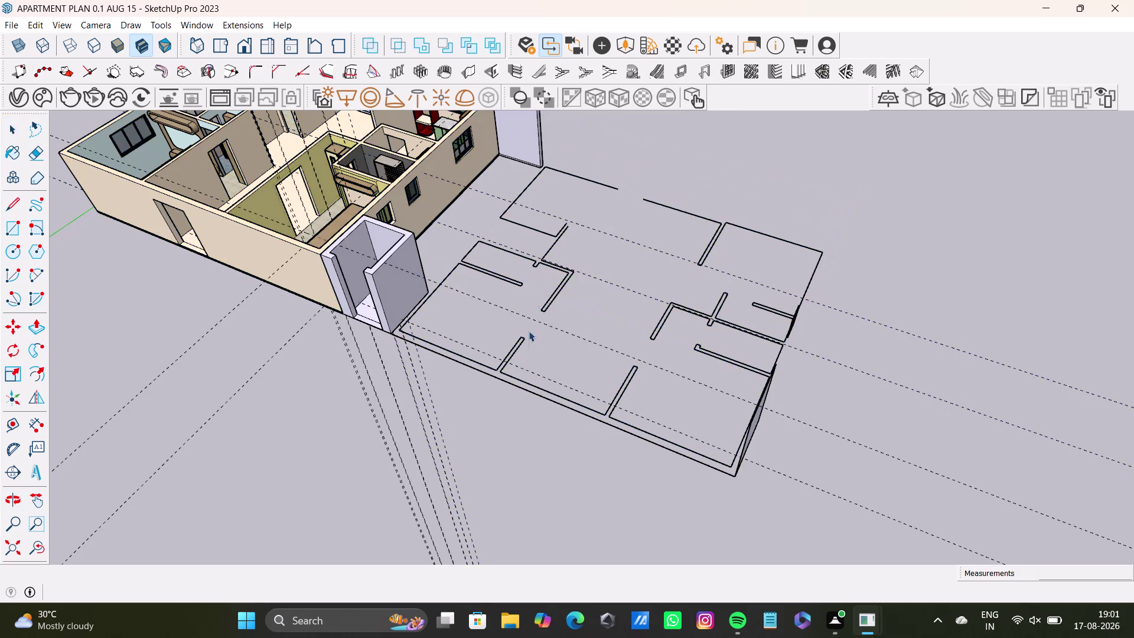
middle_drag(529, 345, 603, 334)
click(561, 372)
double_click(560, 398)
Try selecting the duplicated level's thin walls, then open its floor group for editing.
triple_click(569, 392)
triple_click(570, 392)
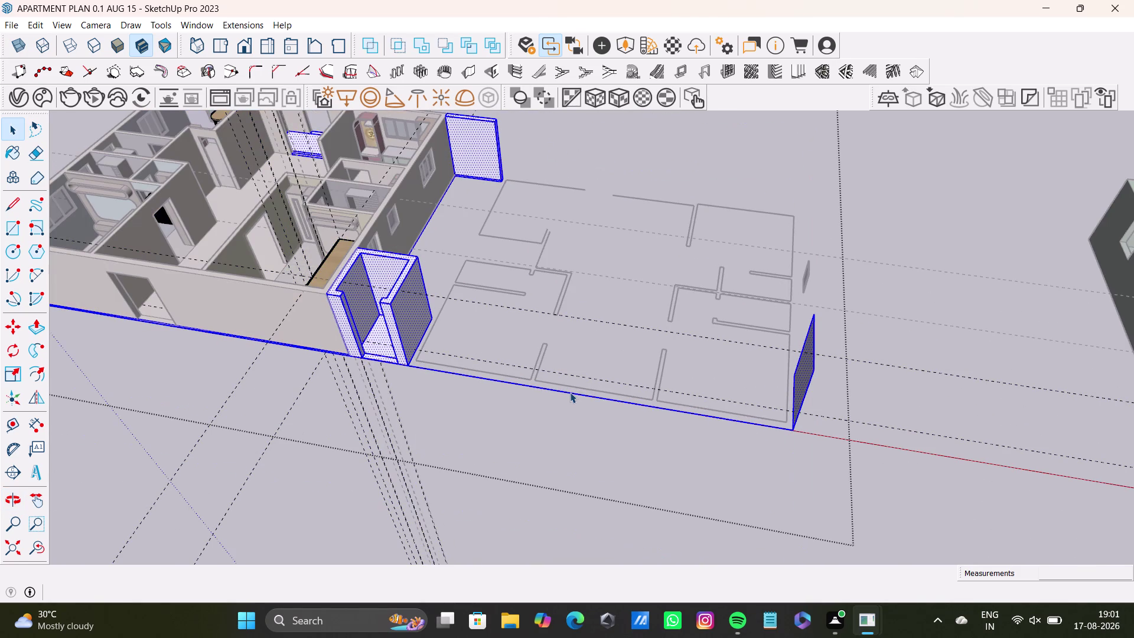
triple_click(571, 386)
click(571, 383)
triple_click(571, 384)
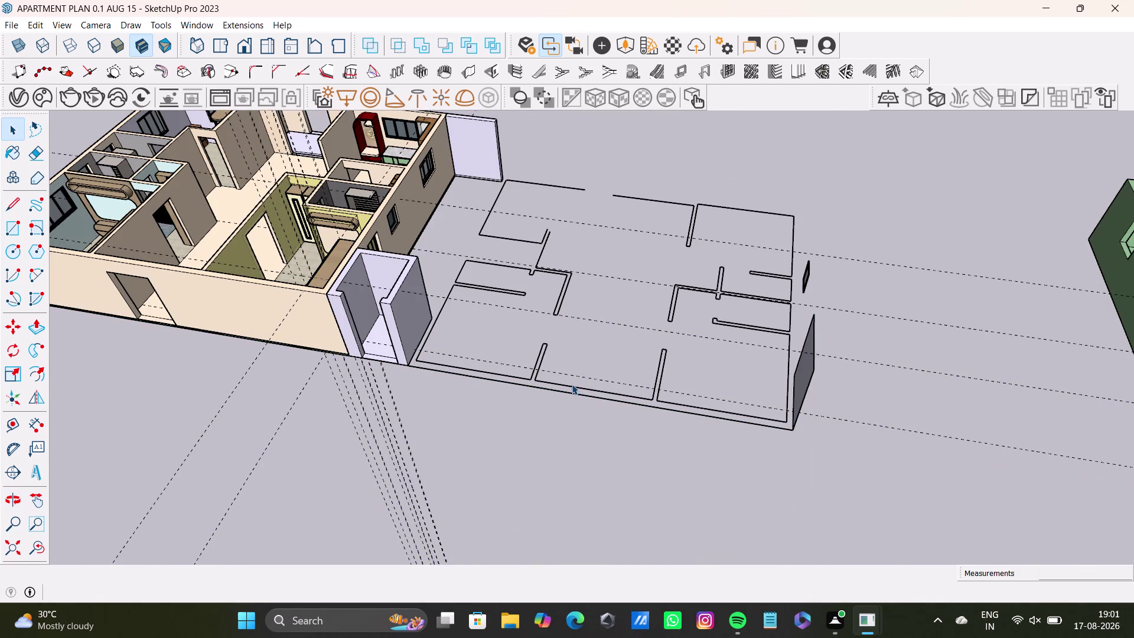
triple_click(562, 386)
click(564, 386)
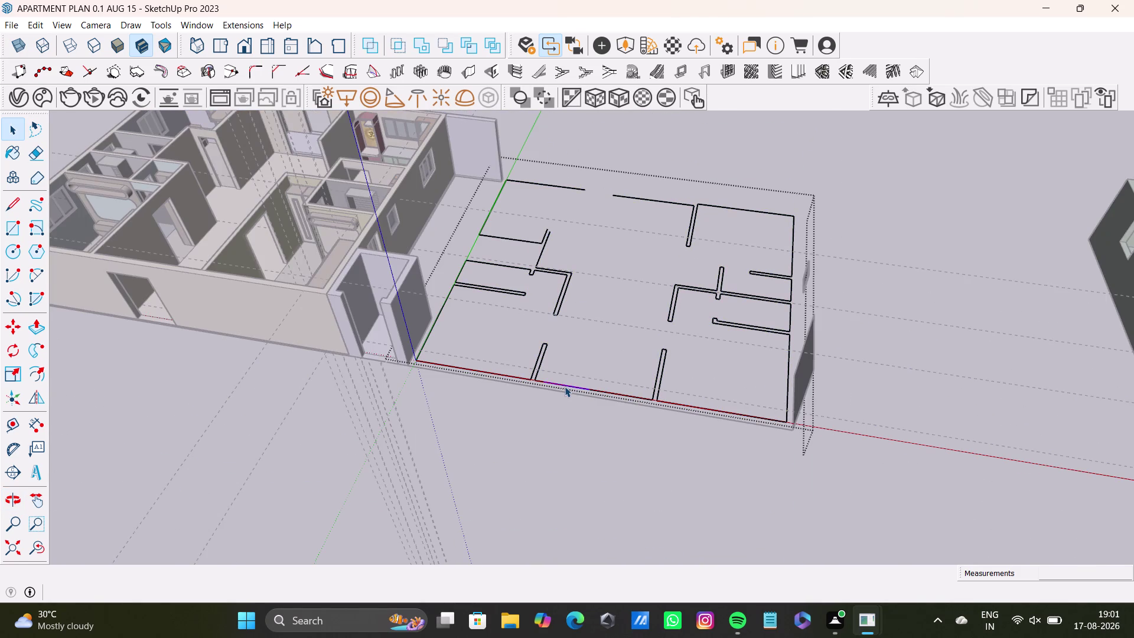
triple_click(564, 386)
double_click(584, 385)
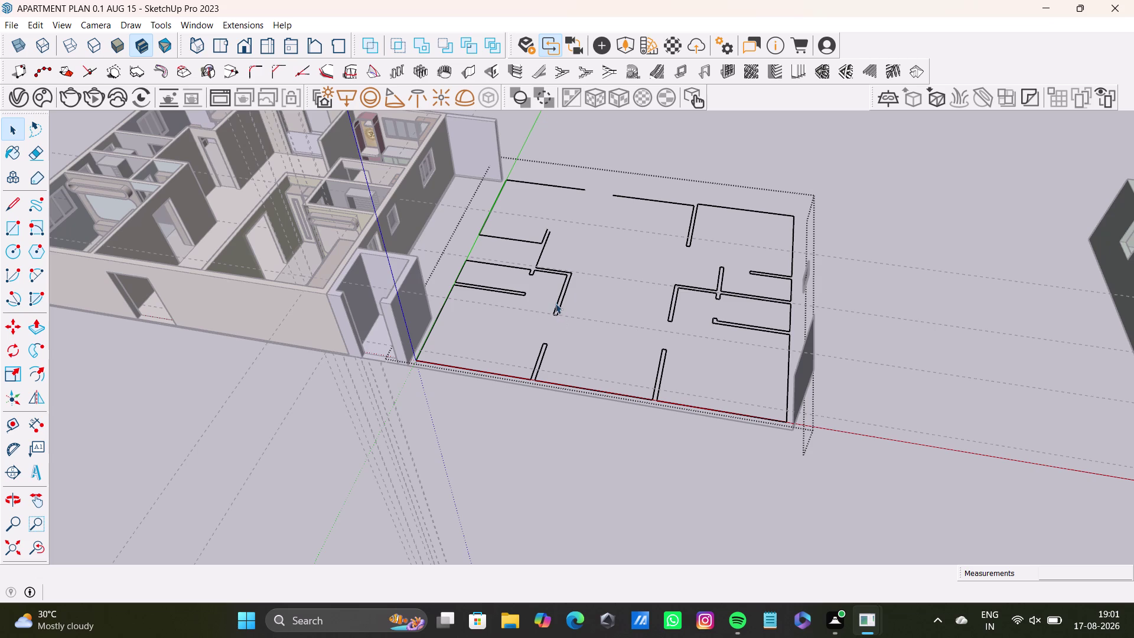
Inside the floor group, select all connected wall linework and delete it.
double_click(555, 298)
triple_click(558, 304)
click(559, 307)
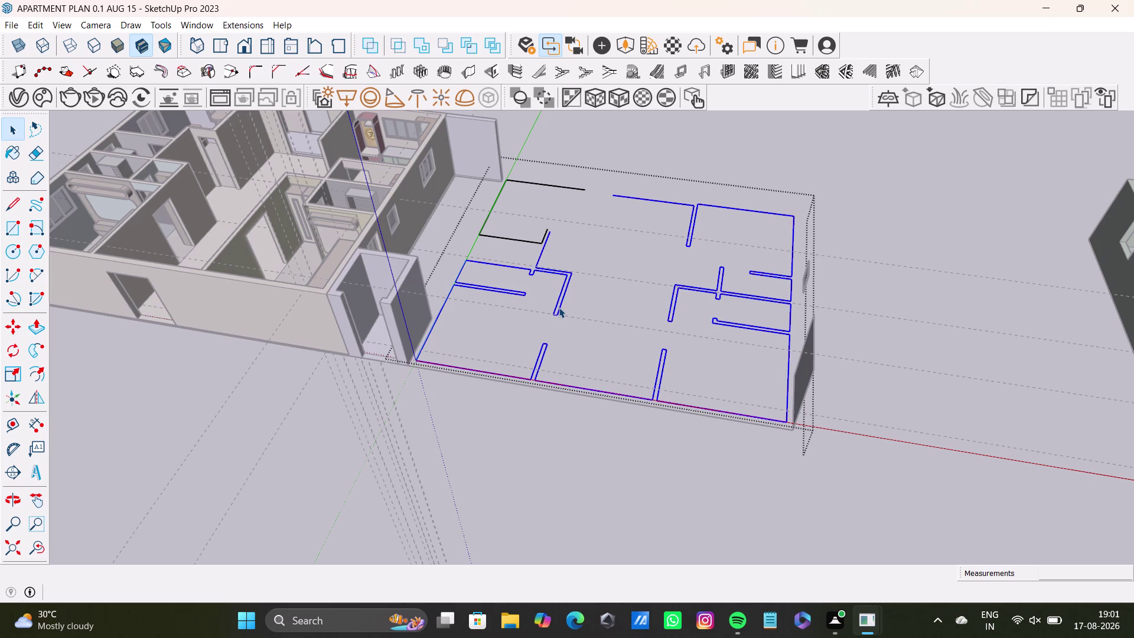
key(Delete)
Delete the six remaining leftover edges one at a time until the floor is empty.
middle_drag(539, 251, 543, 255)
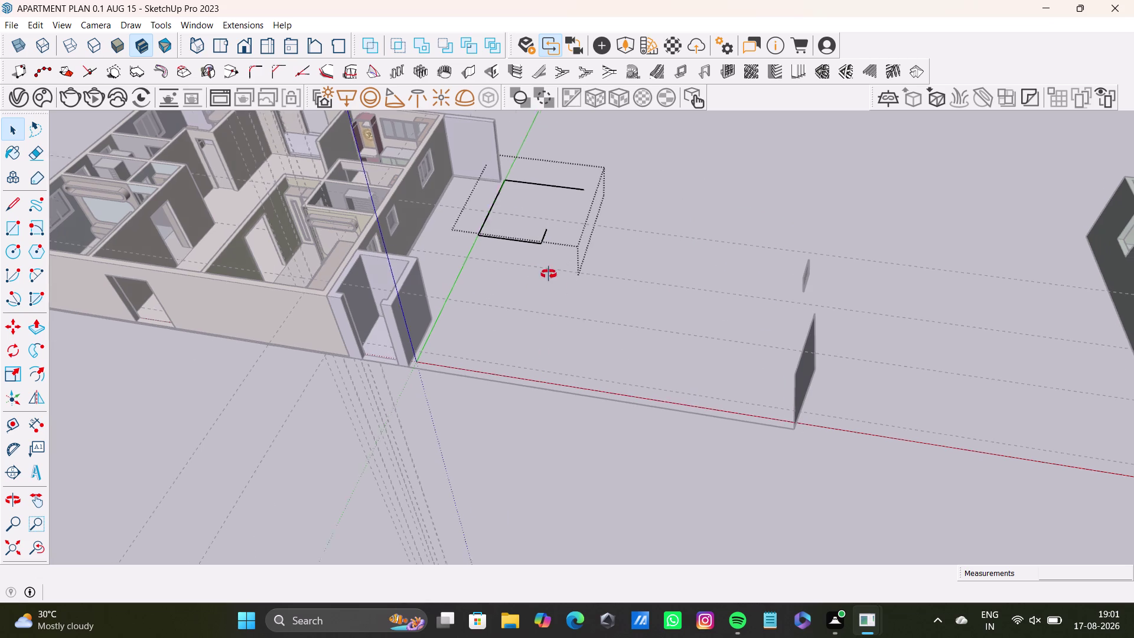
middle_drag(543, 255, 563, 323)
scroll(up, 3)
click(493, 266)
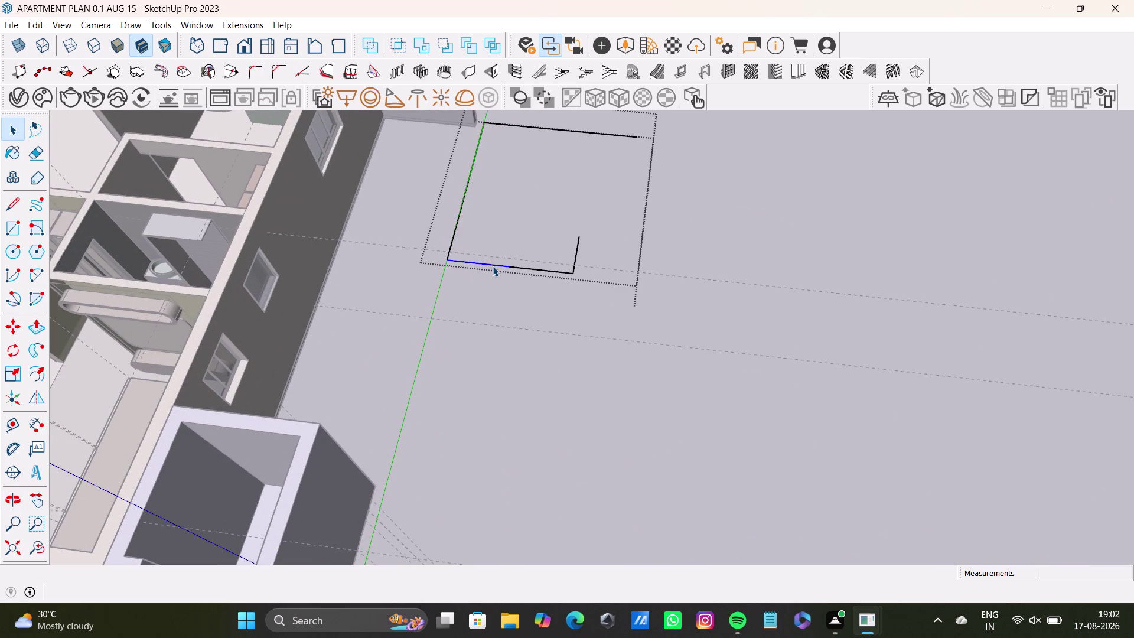
key(Delete)
click(562, 273)
key(Delete)
click(574, 268)
key(Delete)
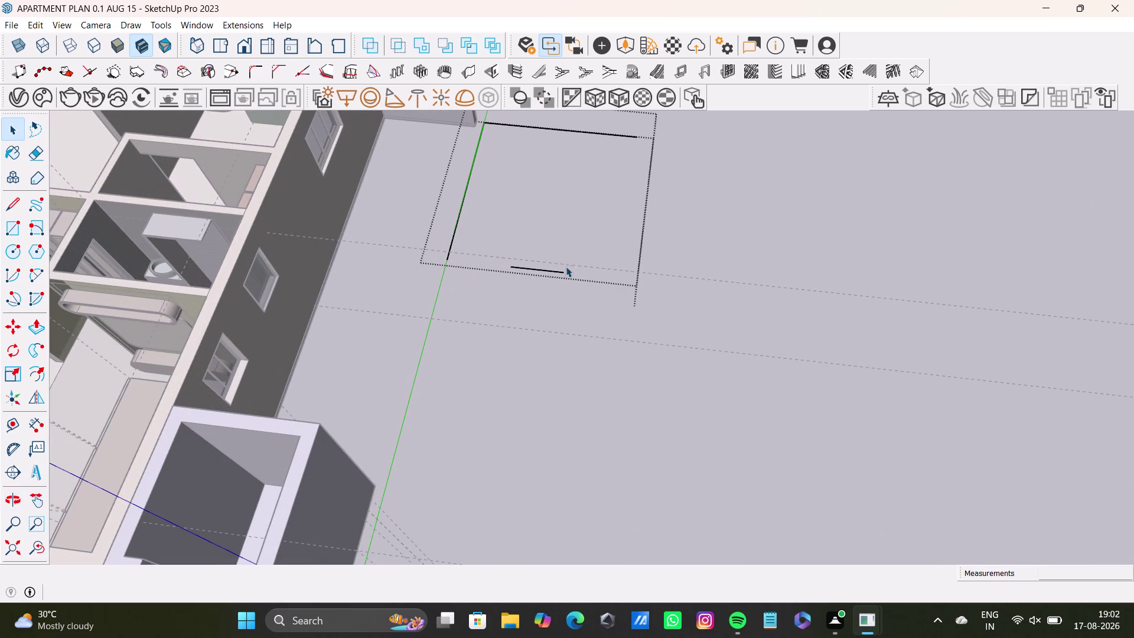
click(553, 272)
key(Delete)
click(452, 252)
key(Delete)
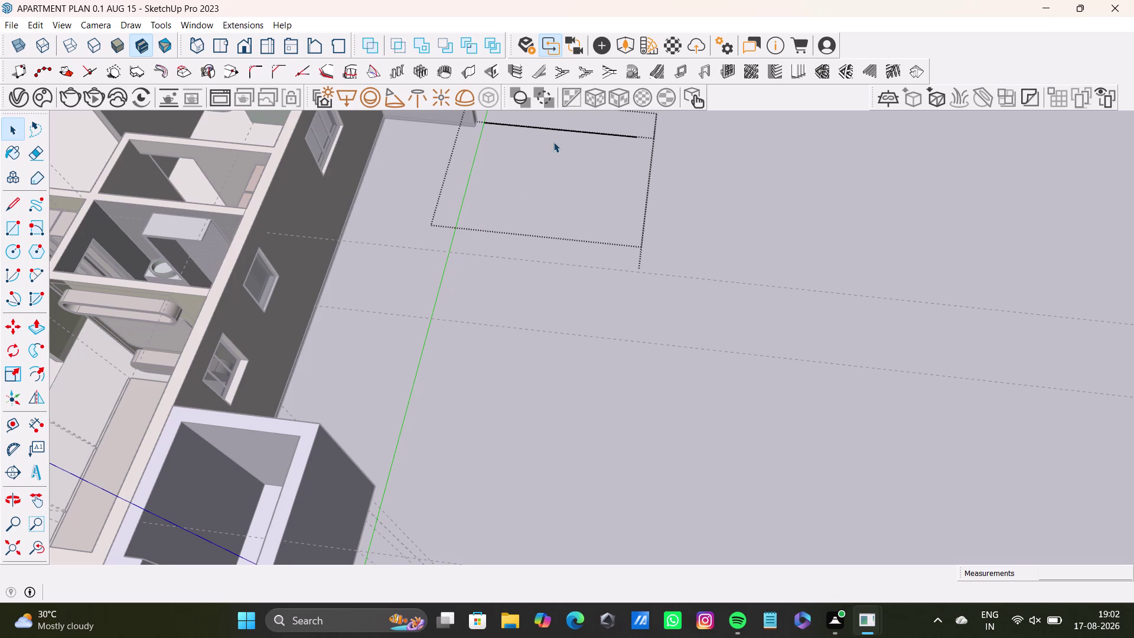
click(570, 132)
key(Delete)
scroll(down, 3)
middle_drag(520, 249, 399, 348)
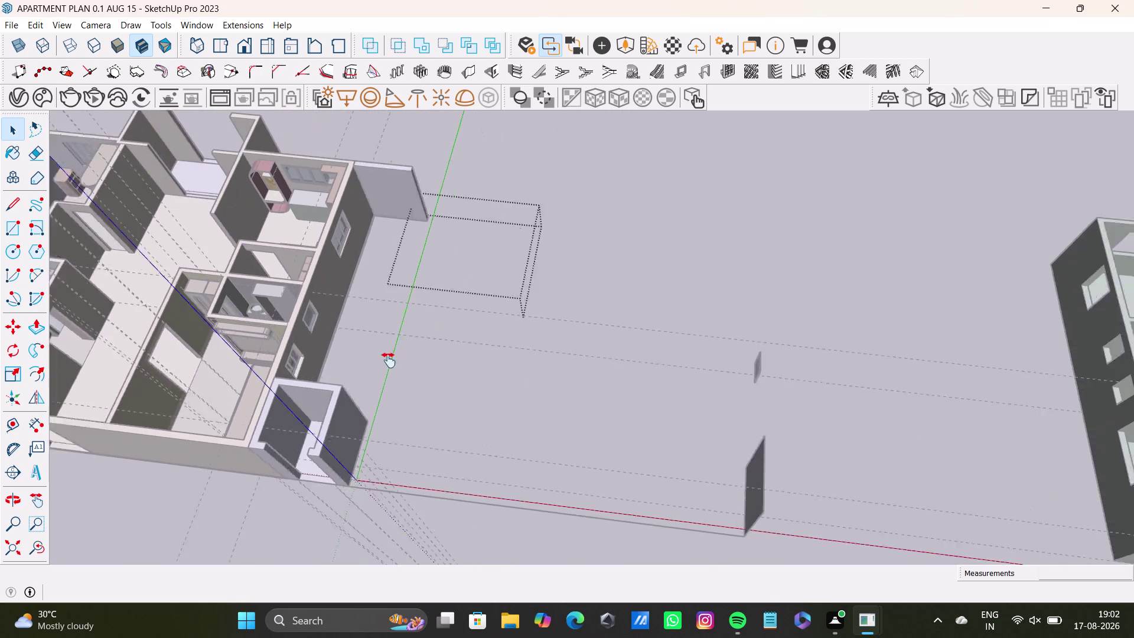
middle_drag(400, 348, 384, 366)
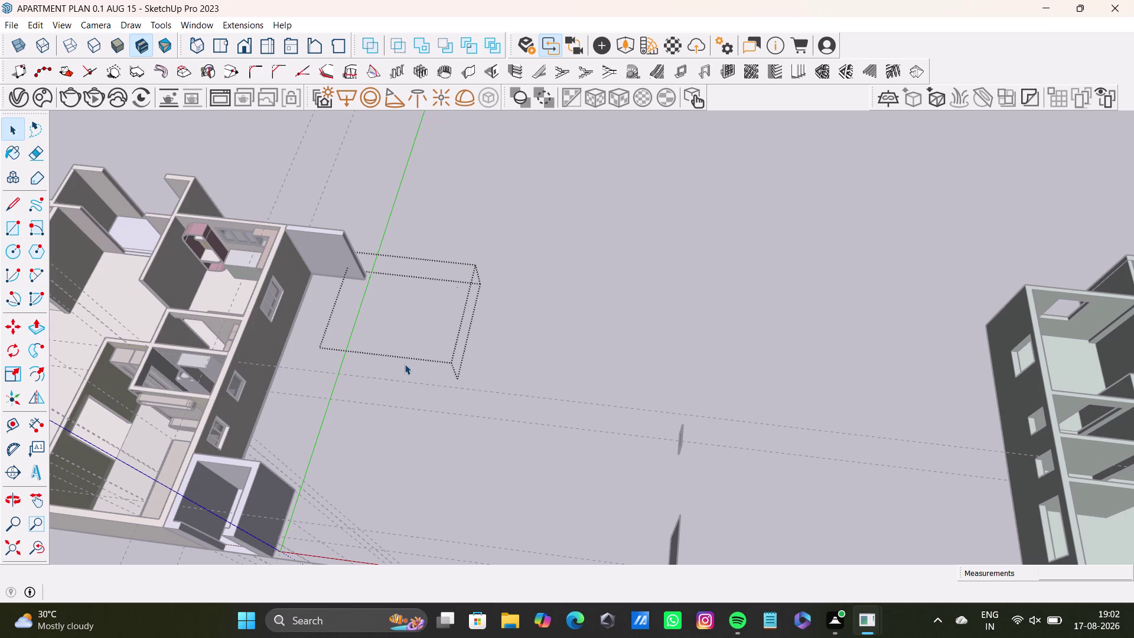
Exit the emptied floor group and orbit the view around both levels.
key(space)
click(706, 292)
scroll(down, 3)
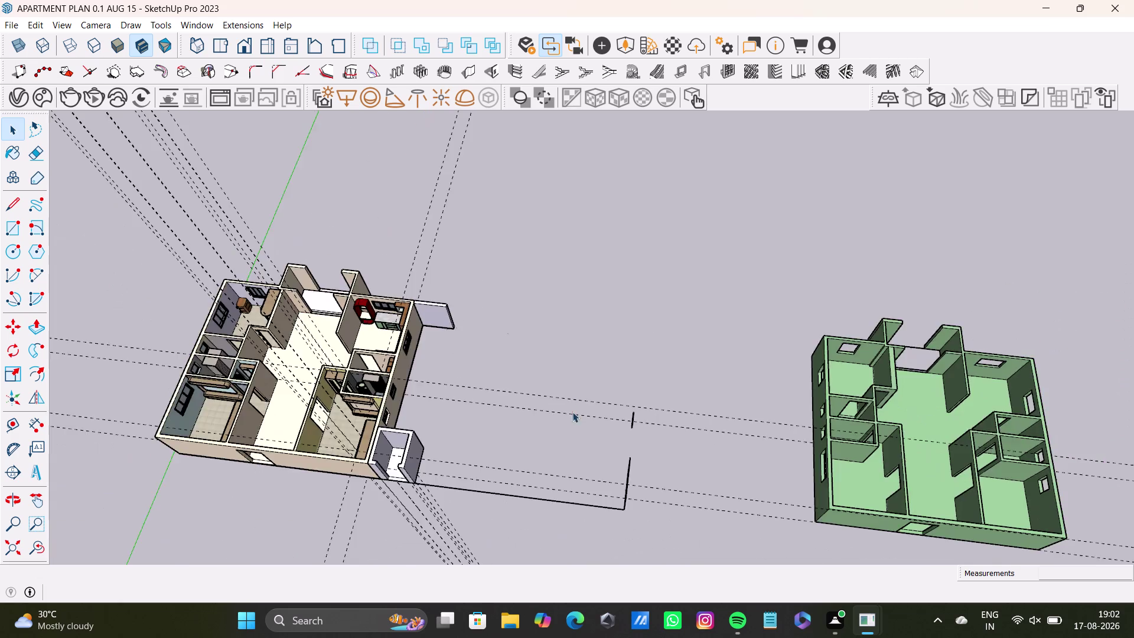
scroll(down, 3)
middle_drag(573, 434, 549, 382)
scroll(up, 3)
key(space)
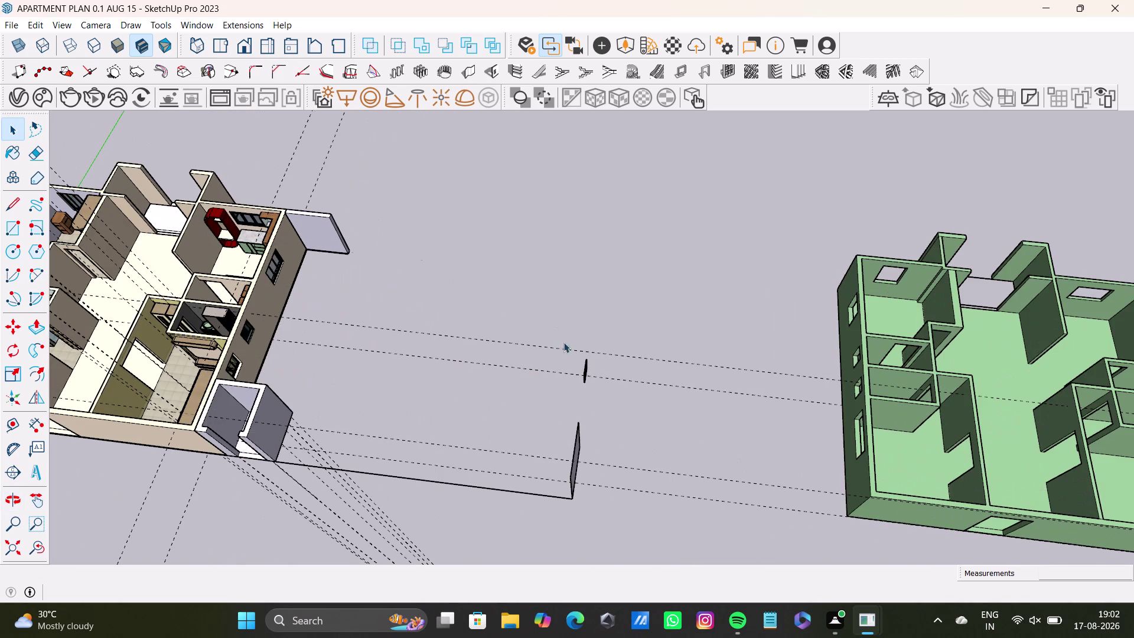
scroll(up, 3)
drag(577, 340, 670, 462)
Zoom in on the small stray wall fragment and select it.
middle_drag(639, 397, 492, 411)
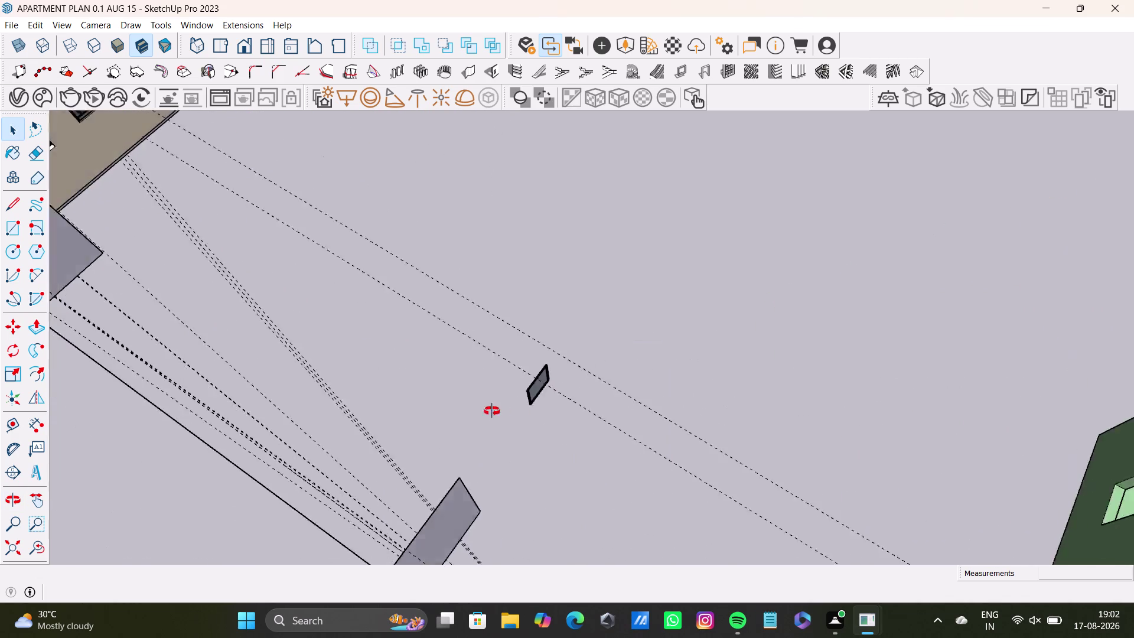
middle_drag(492, 411, 350, 313)
triple_click(467, 291)
drag(437, 249, 617, 376)
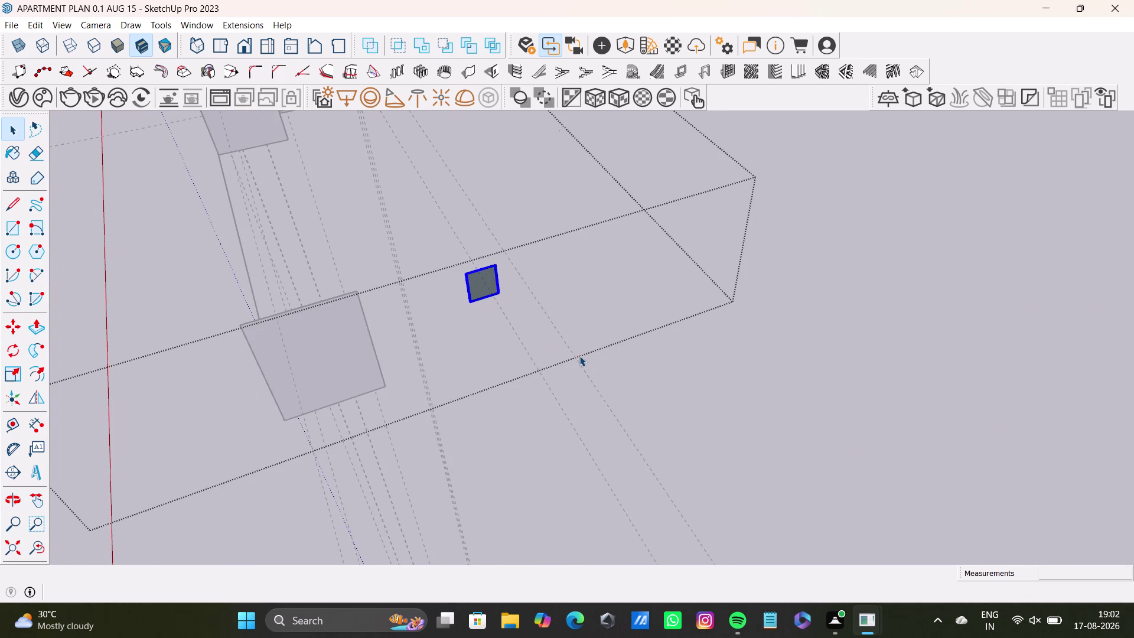
scroll(down, 3)
scroll(up, 3)
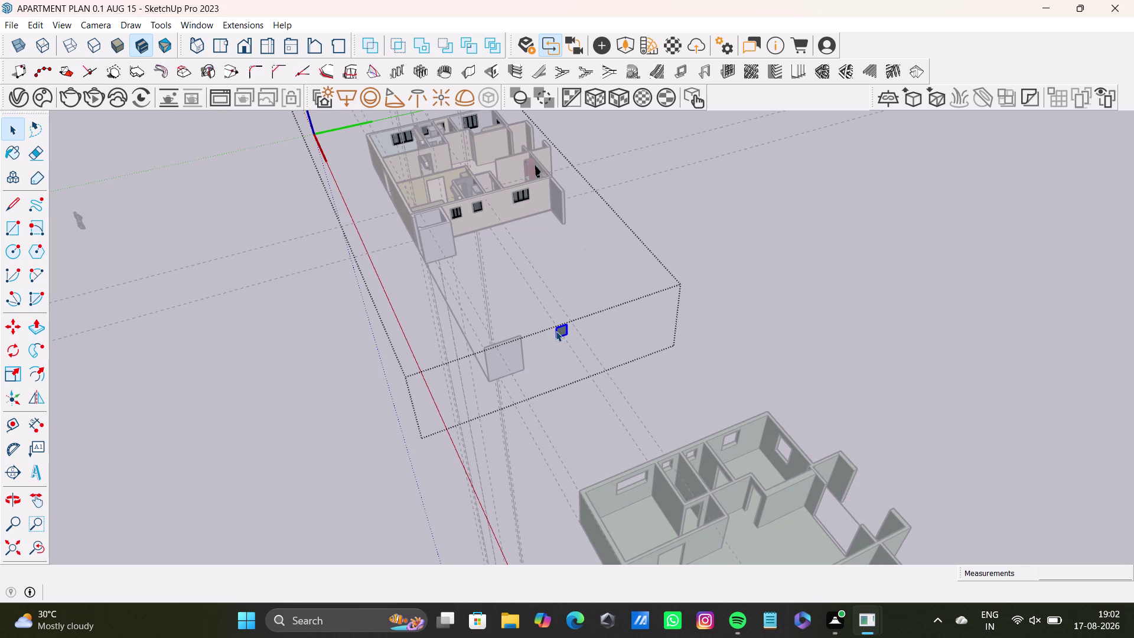